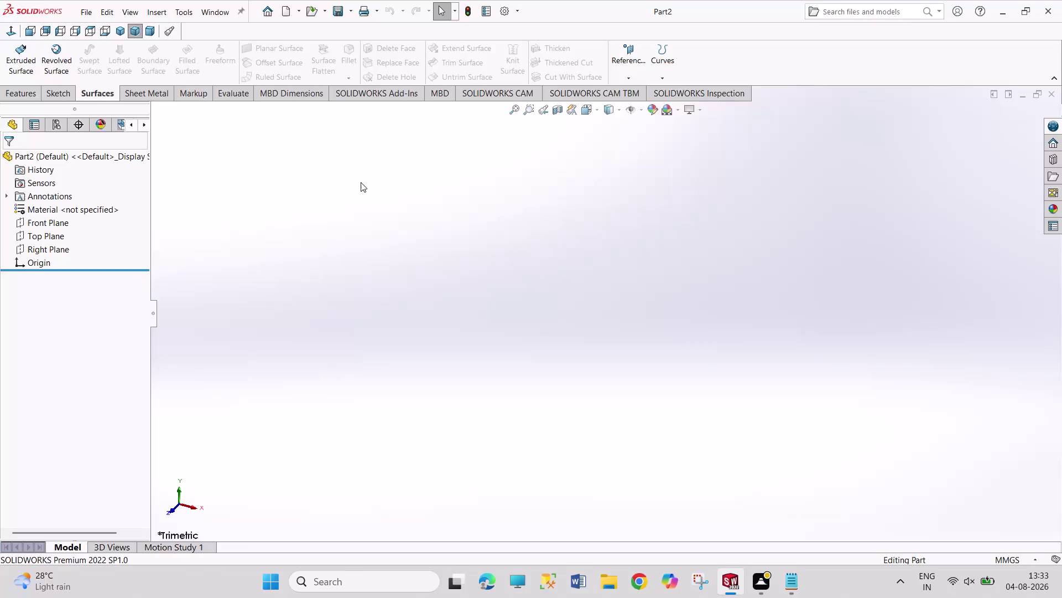
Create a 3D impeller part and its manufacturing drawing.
Start a sketch on Top Plane and draw two concentric circles at the origin.
drag(361, 182, 599, 343)
drag(393, 199, 550, 335)
drag(384, 201, 519, 322)
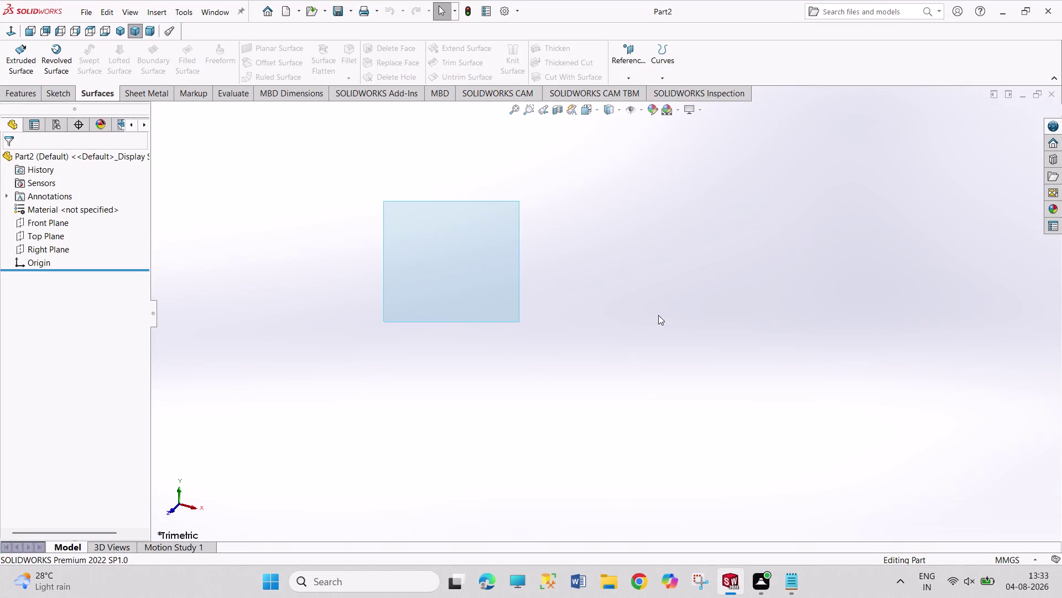
click(42, 230)
click(57, 219)
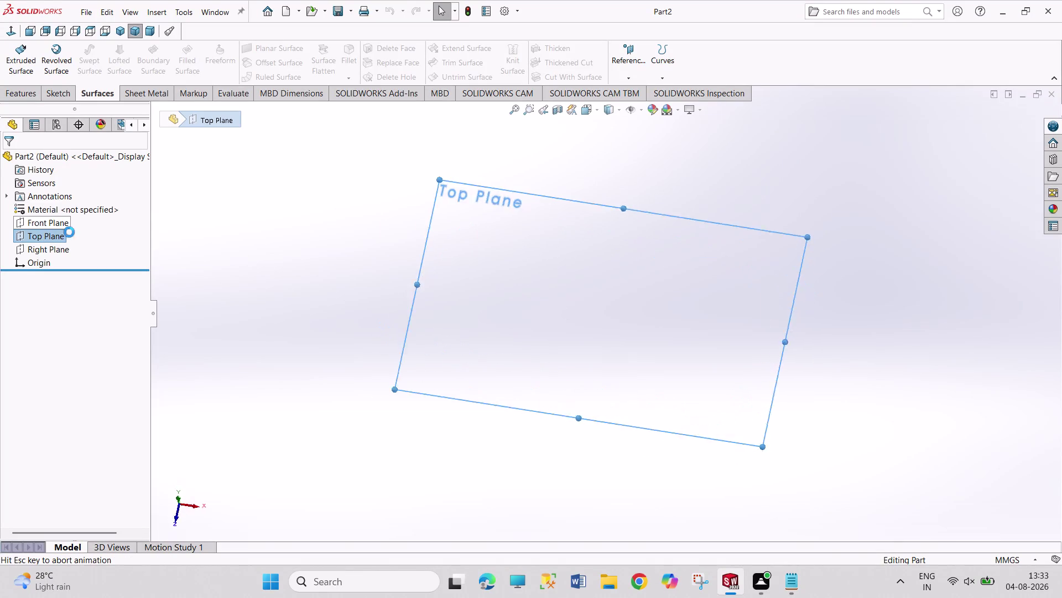
click(128, 50)
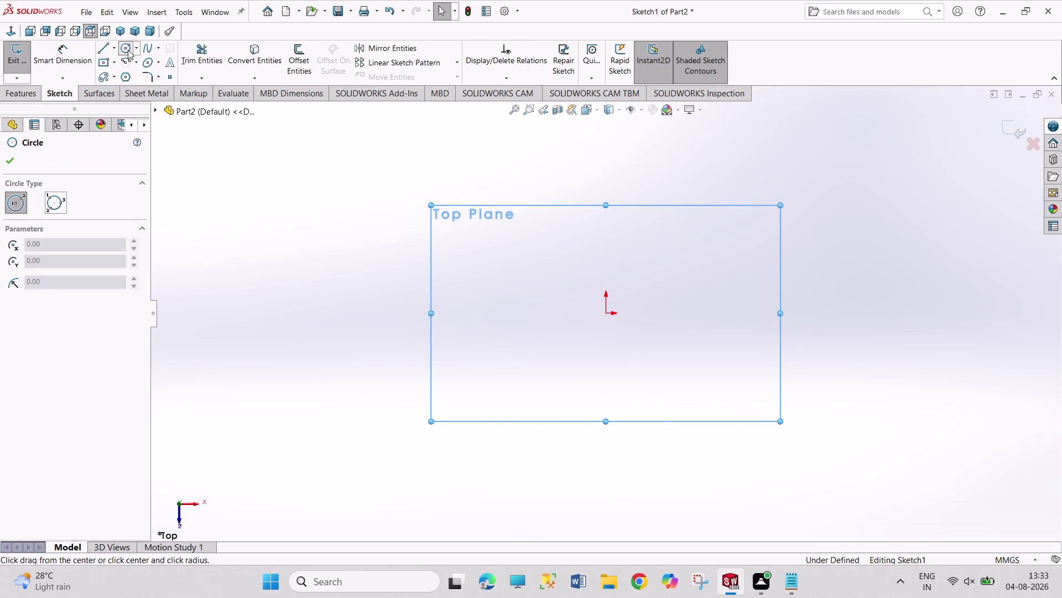
click(605, 315)
click(700, 456)
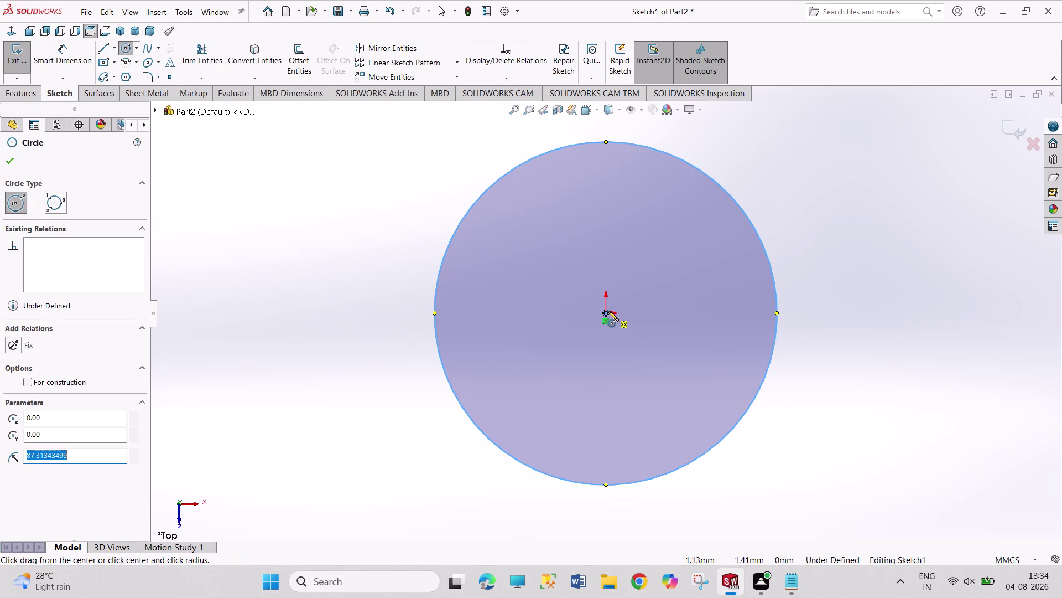
click(606, 312)
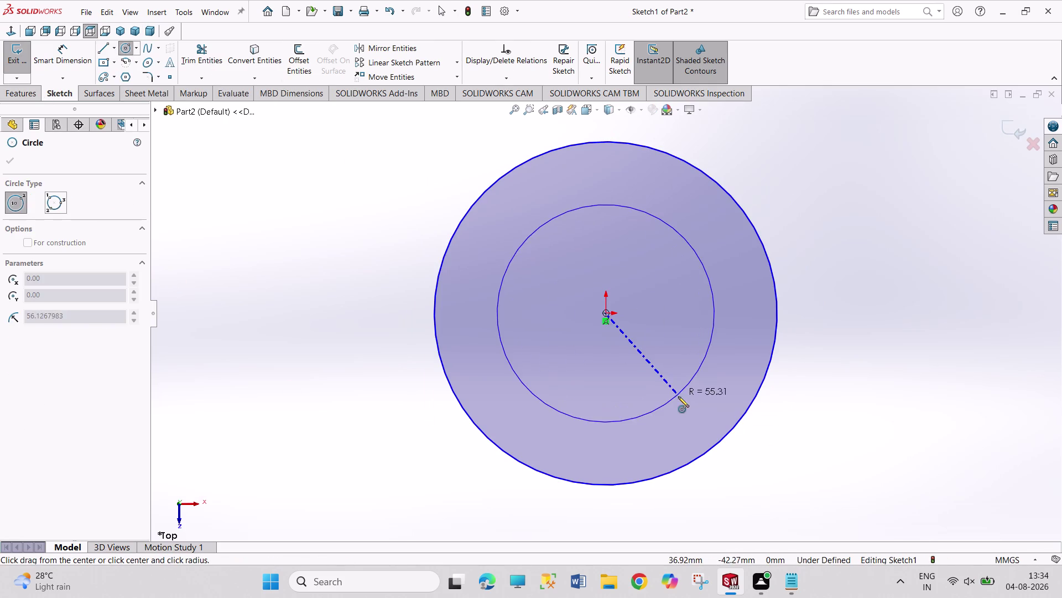
click(679, 396)
Dimension the outer circle at Ø75 mm and the inner circle at Ø48.21 mm.
right_drag(868, 385, 817, 168)
click(732, 196)
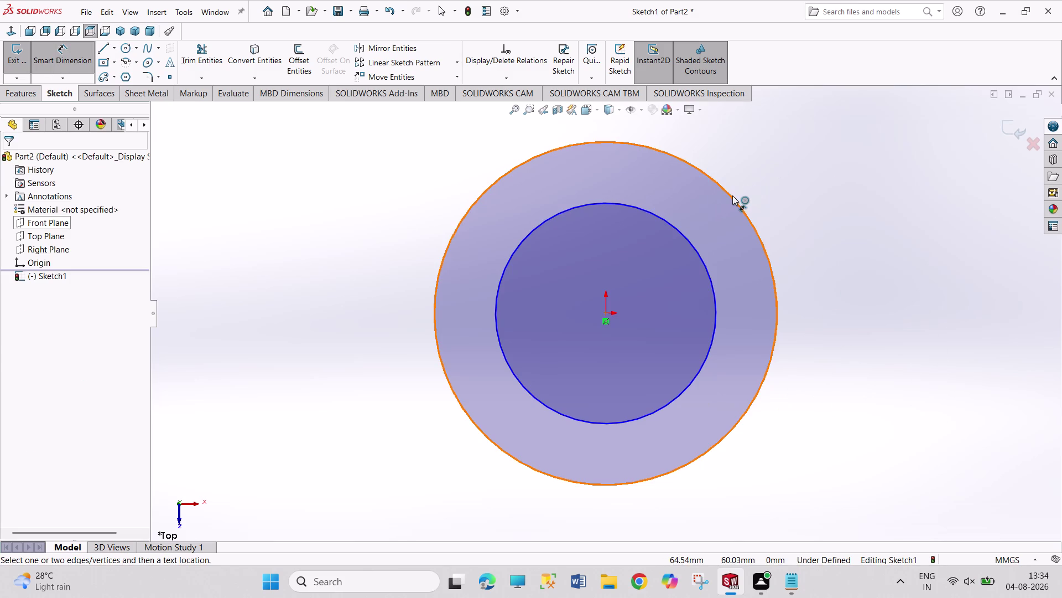
click(765, 180)
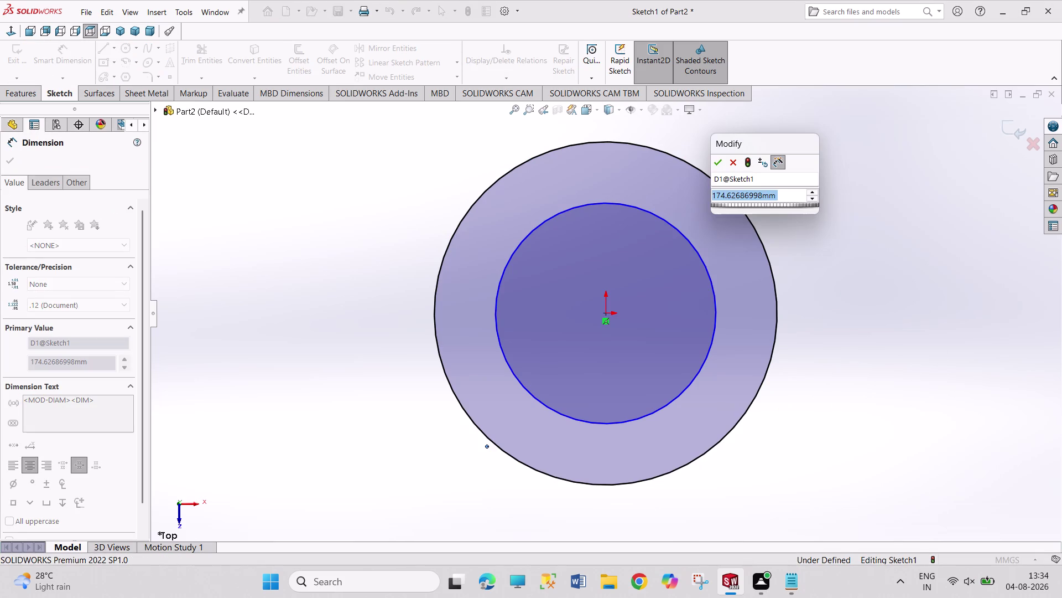
text(75)
key(Return)
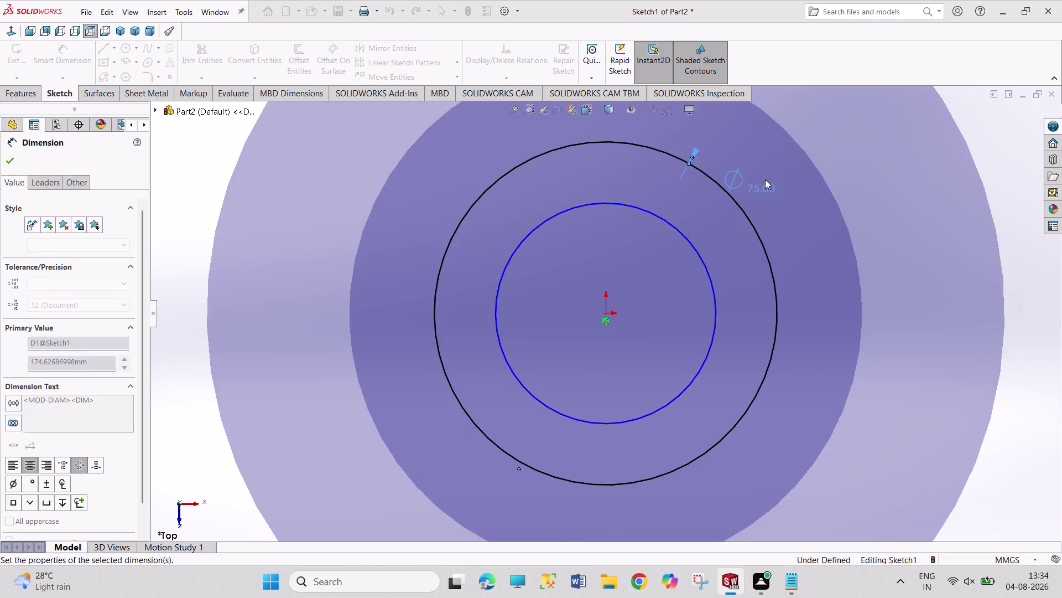
click(703, 263)
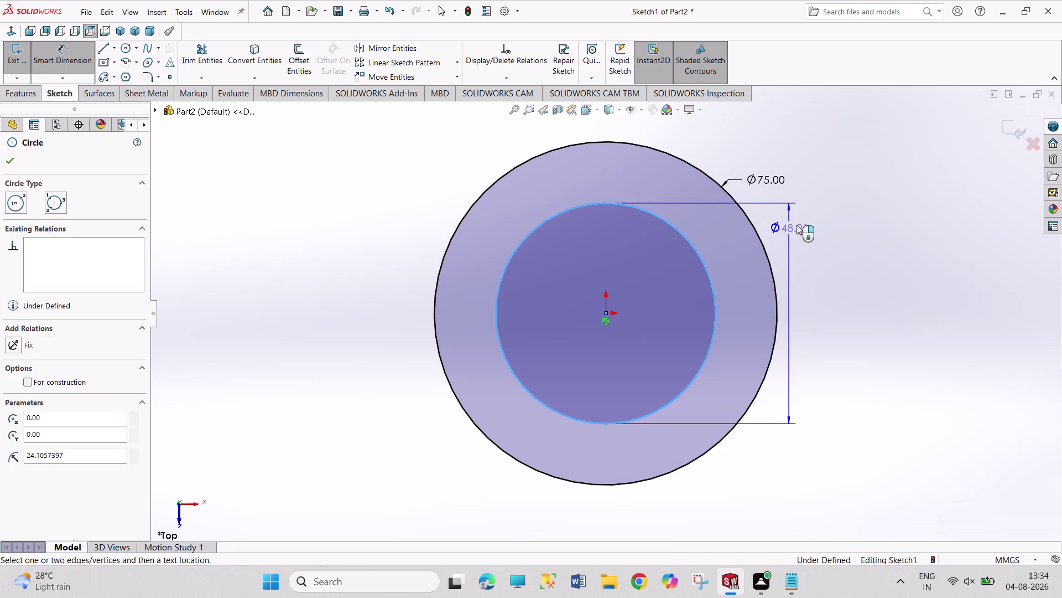
click(797, 225)
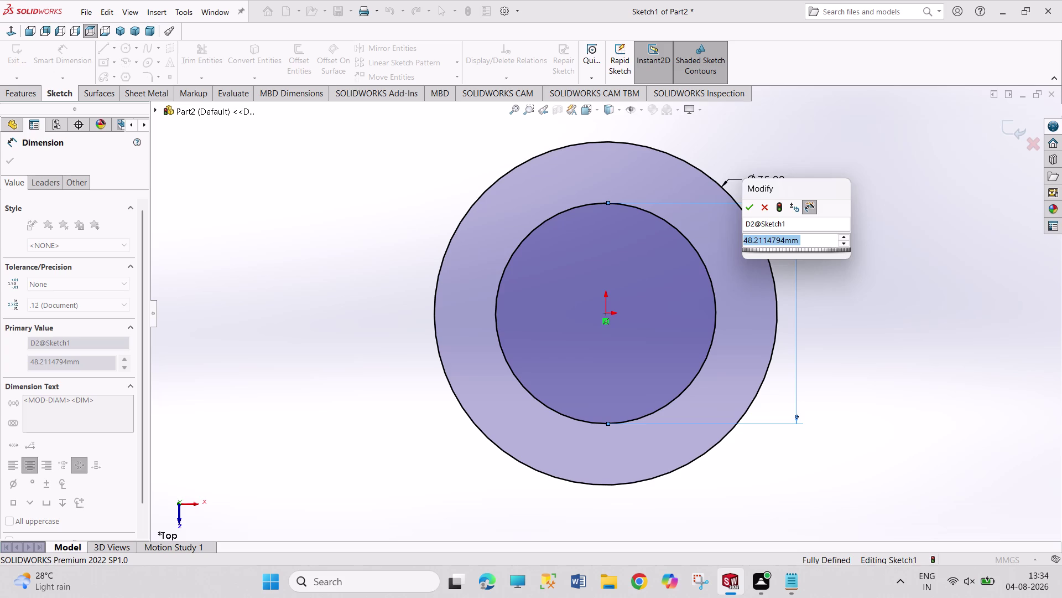
key(Escape)
key(Escape)
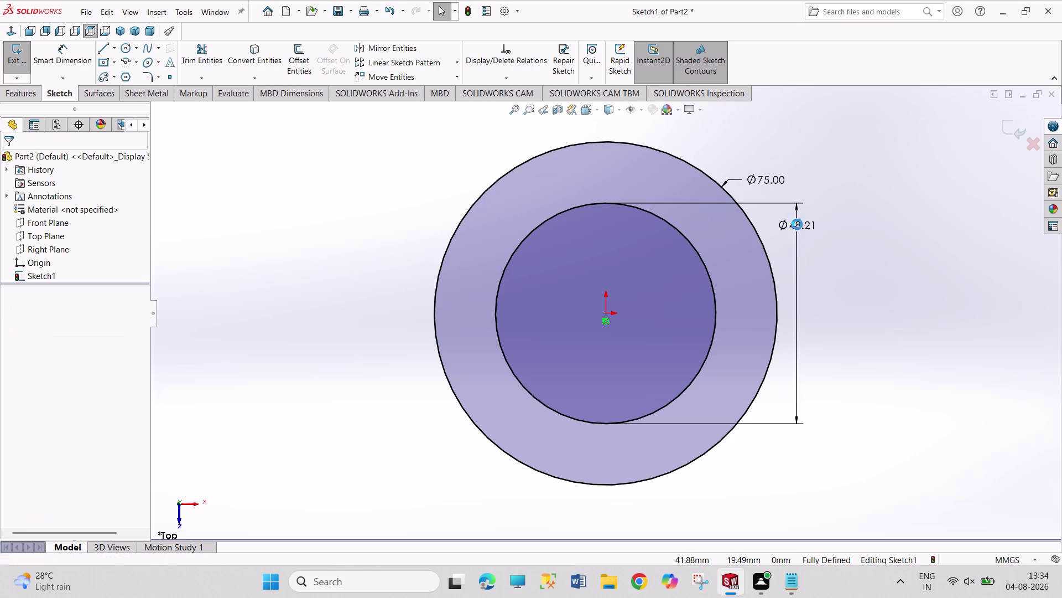
Undo the circle dimensions and delete the inner circle.
key(ctrl+z)
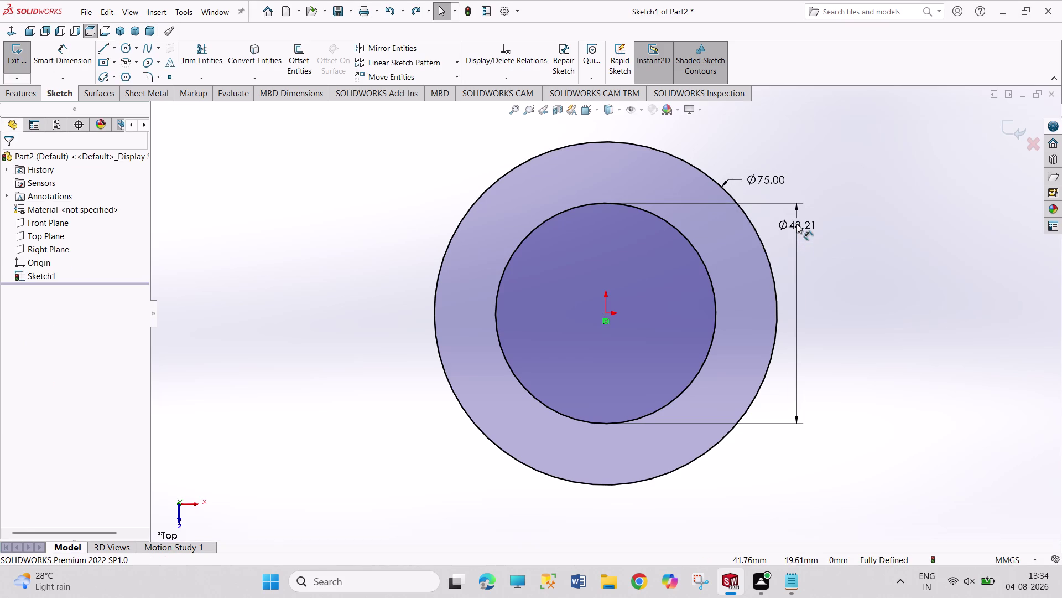
key(ctrl+z)
key(Escape)
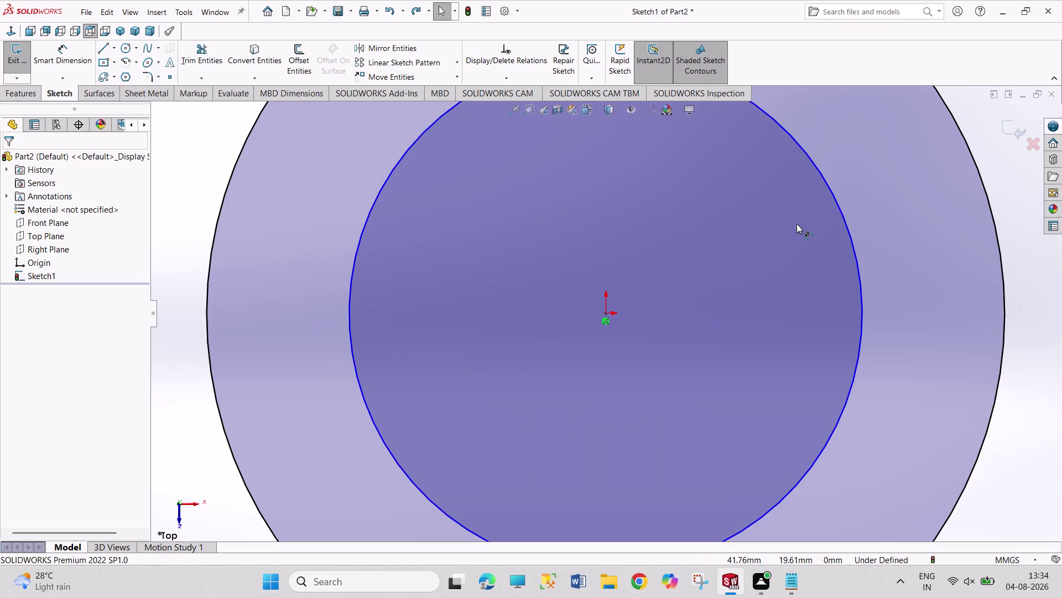
scroll(down, 3)
scroll(up, 3)
scroll(up, 3)
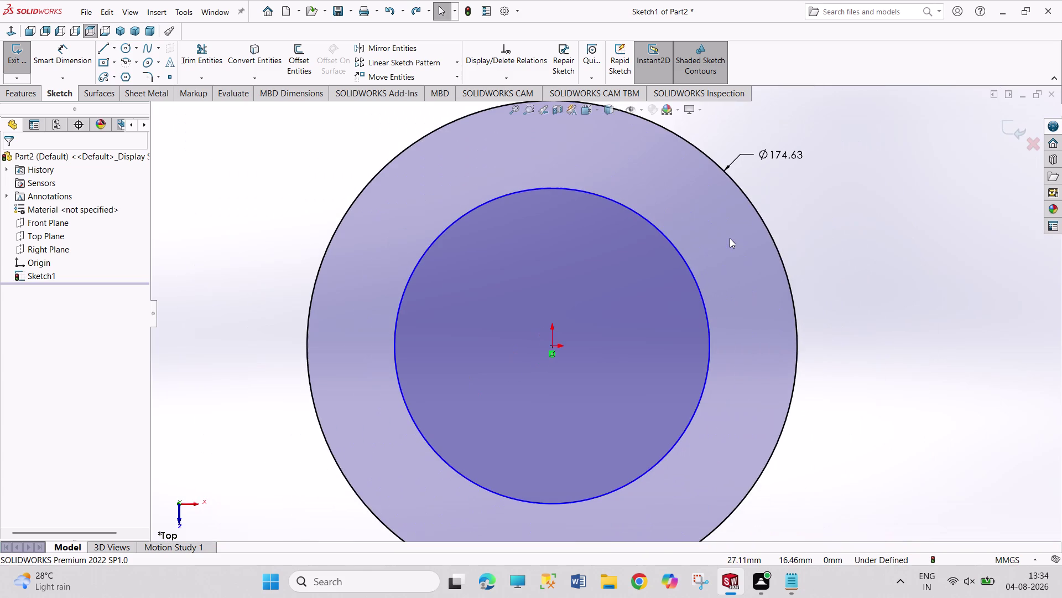
right_click(696, 274)
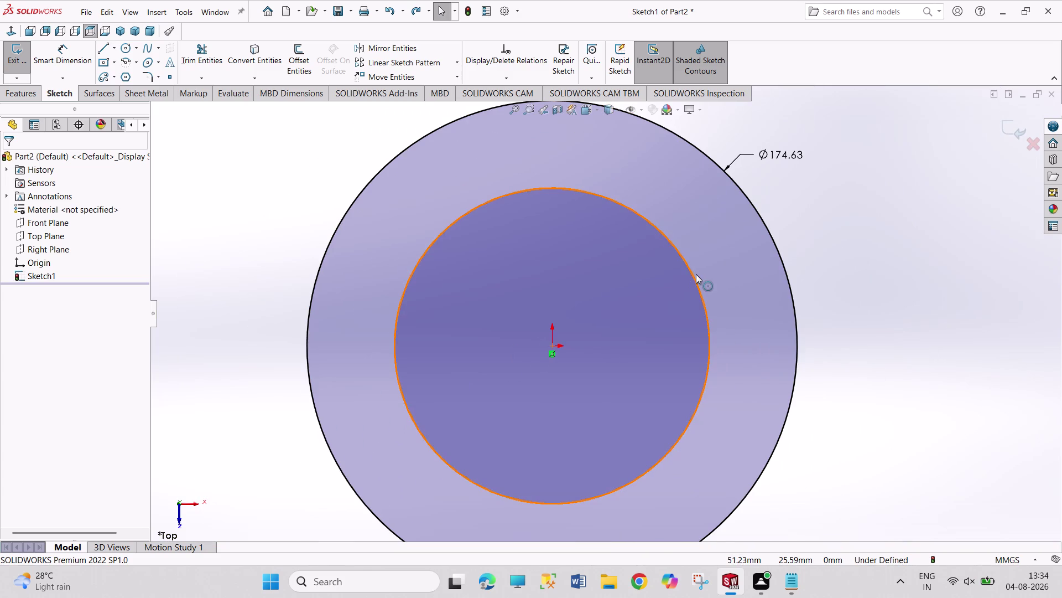
click(721, 435)
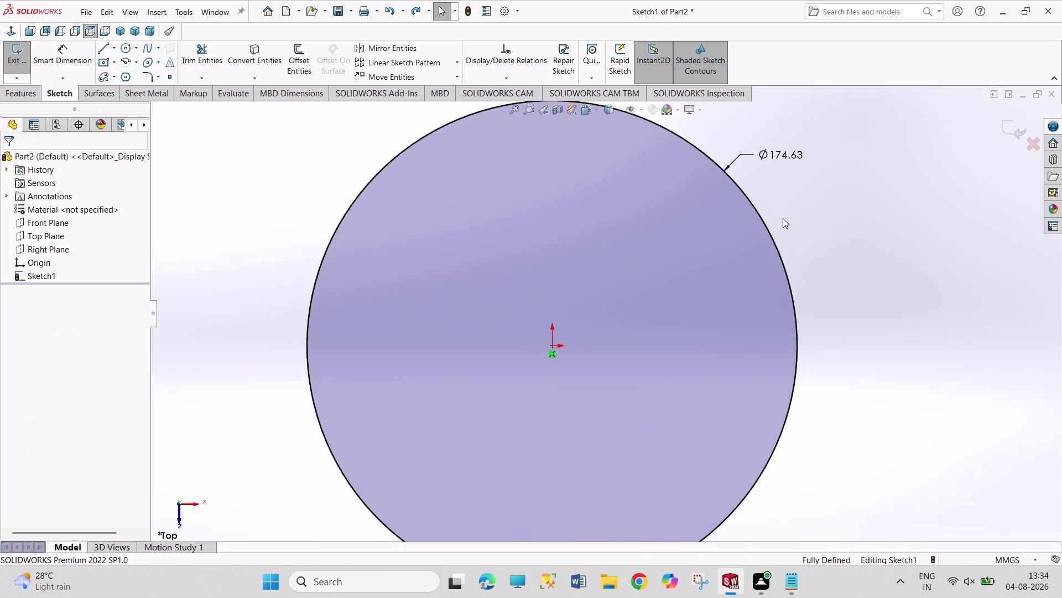
Set the remaining circle's diameter to 75 mm and exit the sketch.
double_click(785, 150)
text(75)
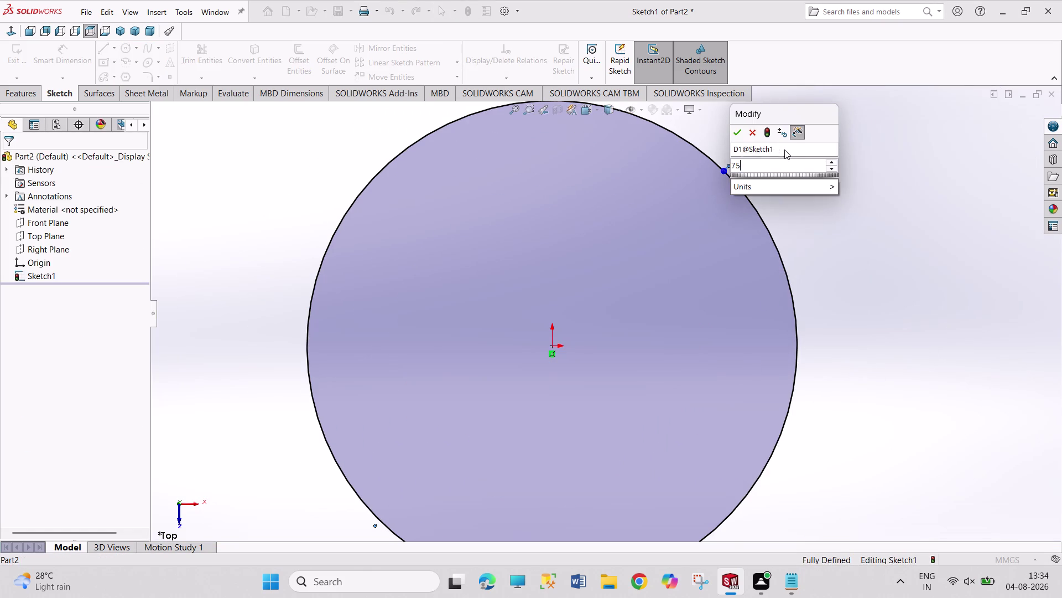
key(Return)
right_click(831, 216)
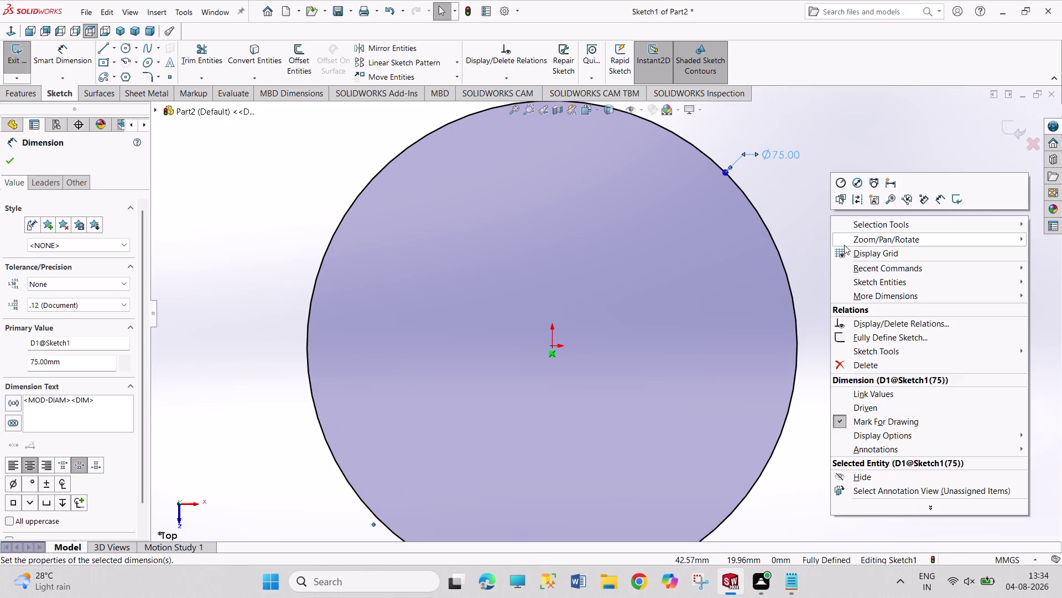
click(809, 235)
scroll(up, 3)
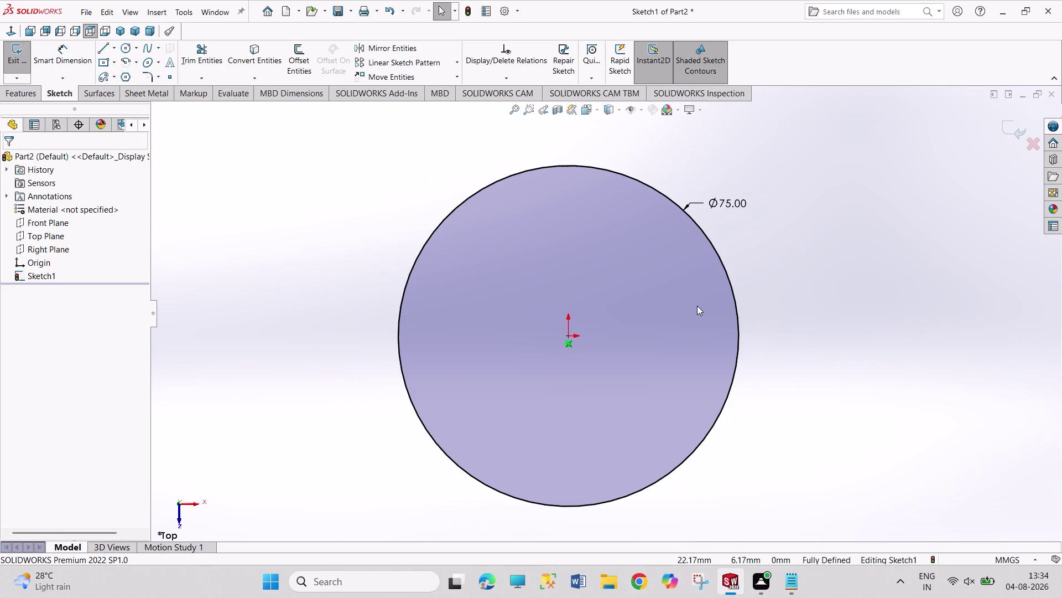
scroll(up, 3)
scroll(down, 3)
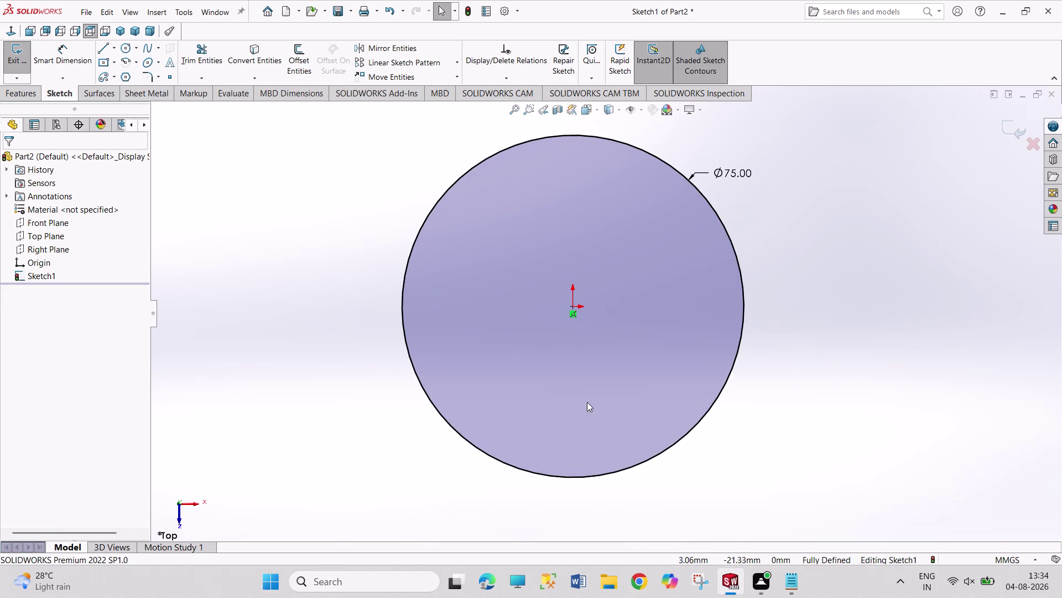
scroll(down, 3)
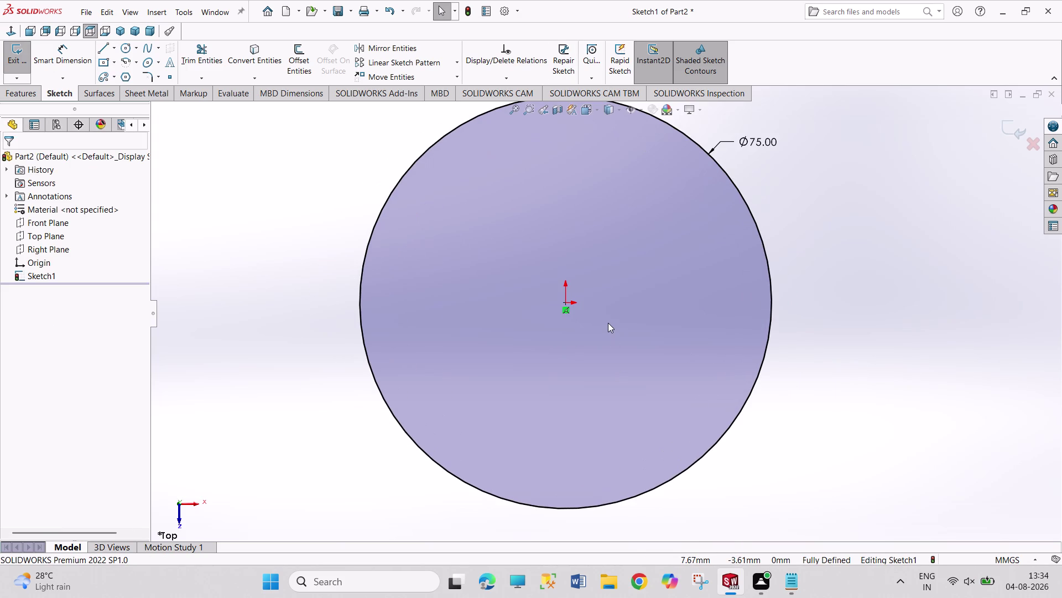
click(18, 59)
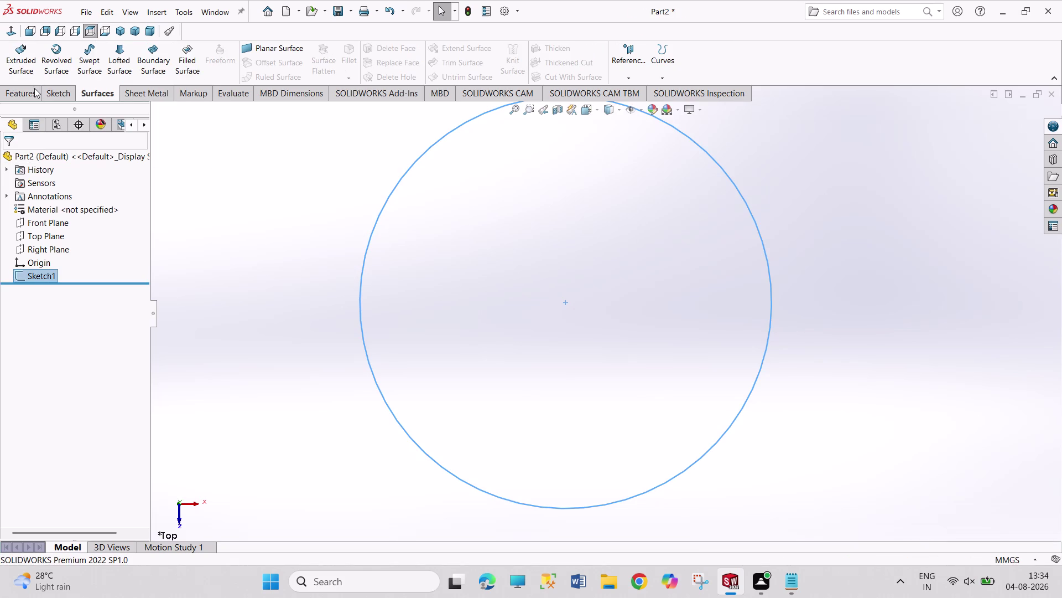
Extrude Sketch1 Blind to 3 mm depth as Boss-Extrude1.
click(48, 96)
click(21, 68)
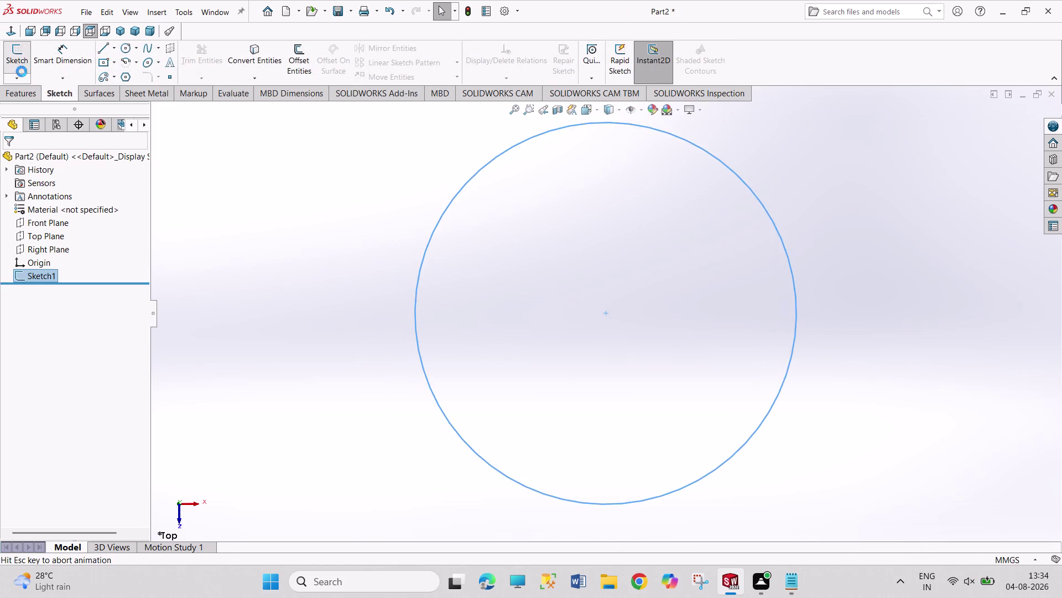
click(32, 91)
click(26, 65)
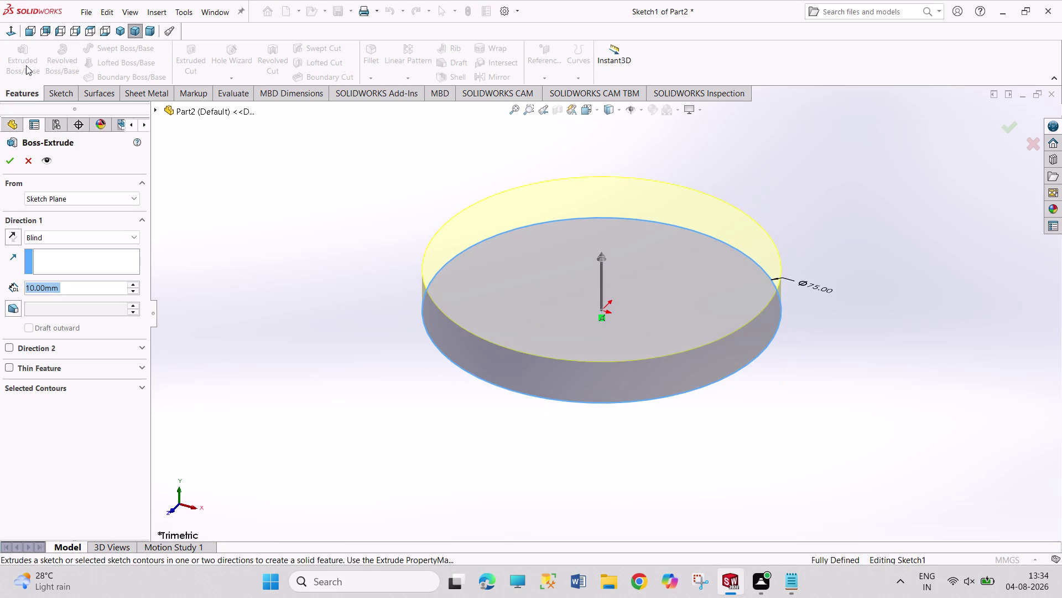
key(3)
key(Return)
click(4, 164)
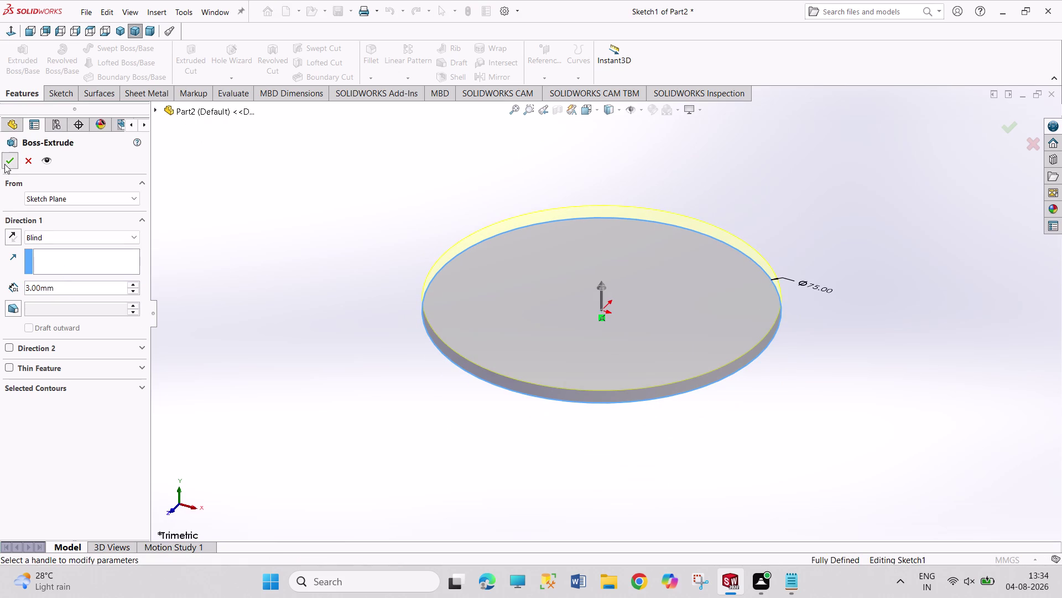
click(375, 188)
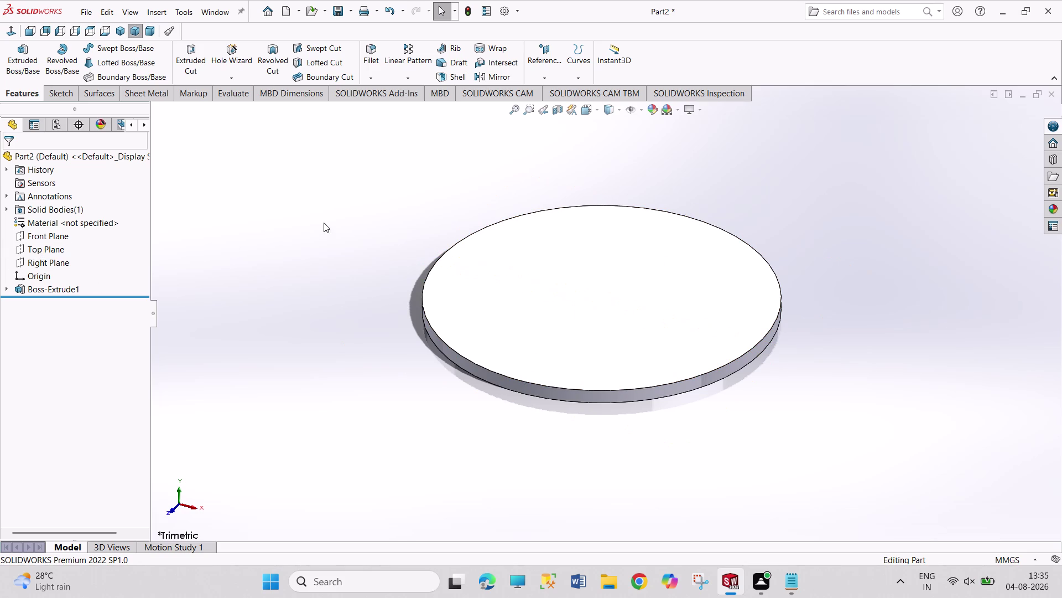
click(124, 31)
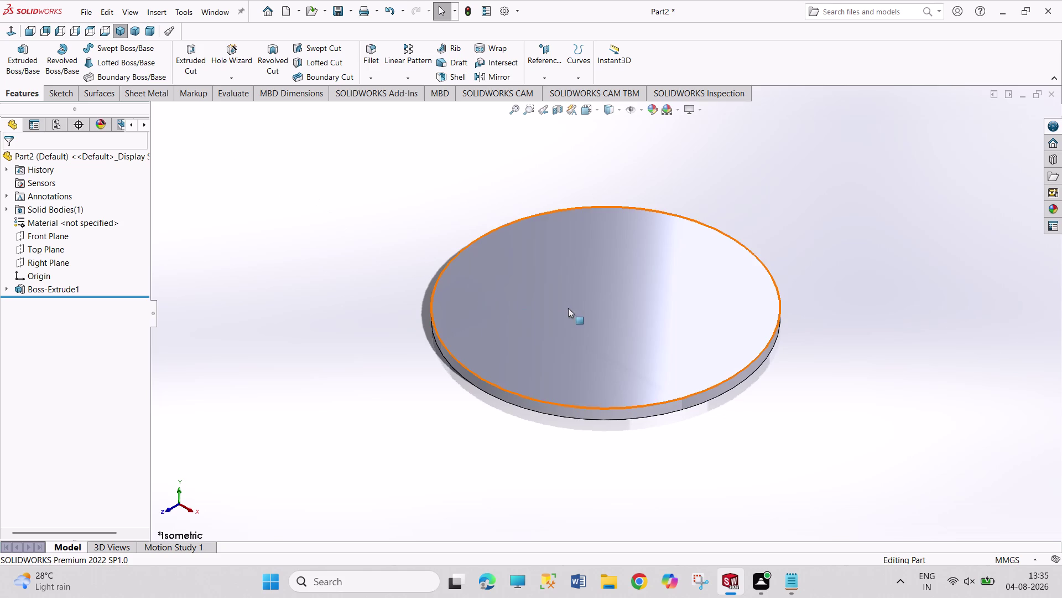
Select the disc's top face and start a new sketch on it.
click(597, 330)
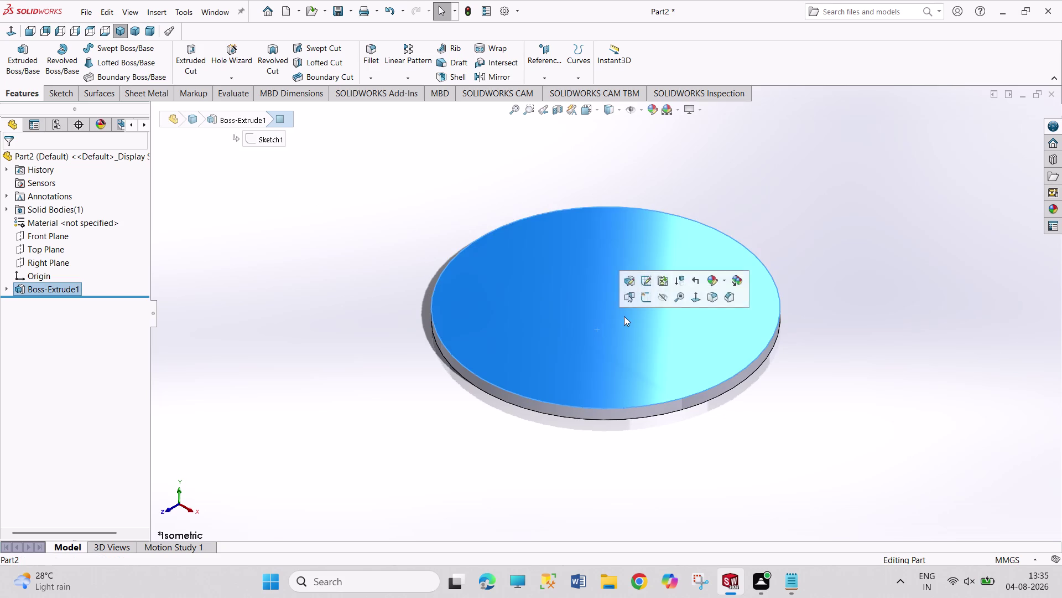
click(347, 286)
click(588, 298)
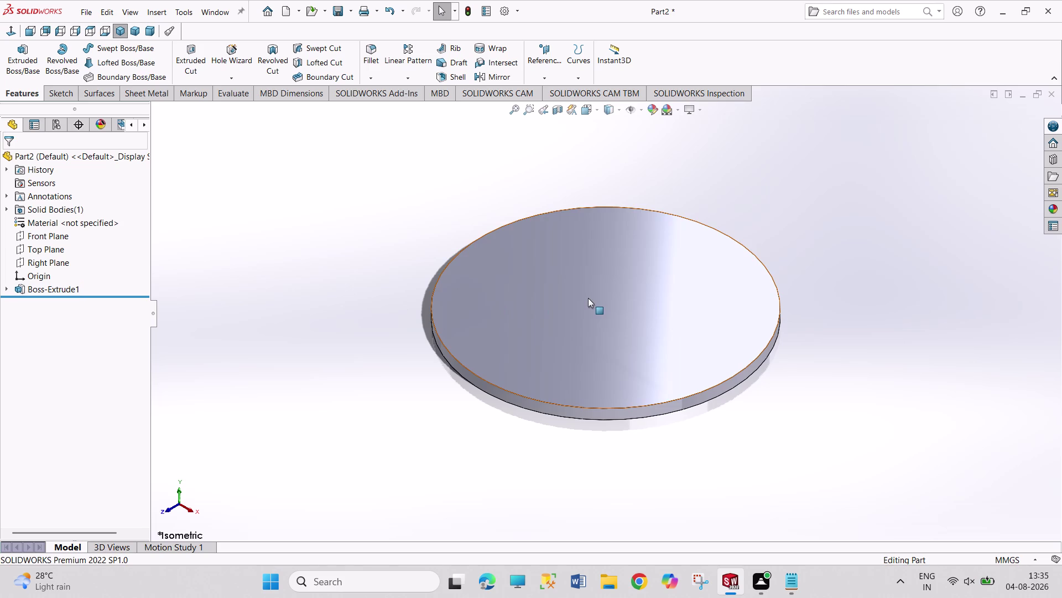
click(643, 267)
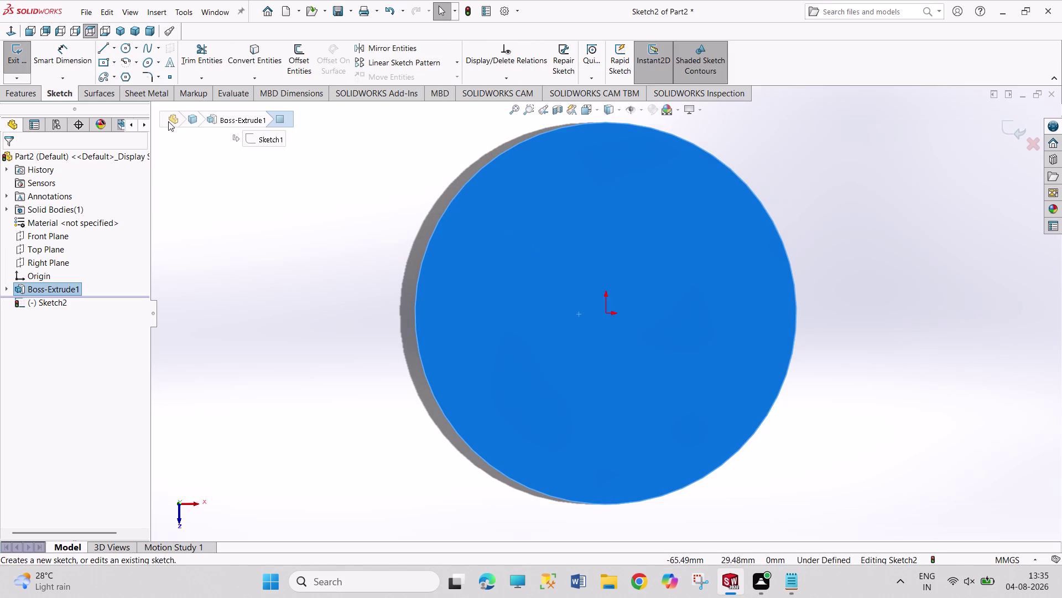
Draw two concentric circles centred near the disc's upper-left edge.
click(123, 52)
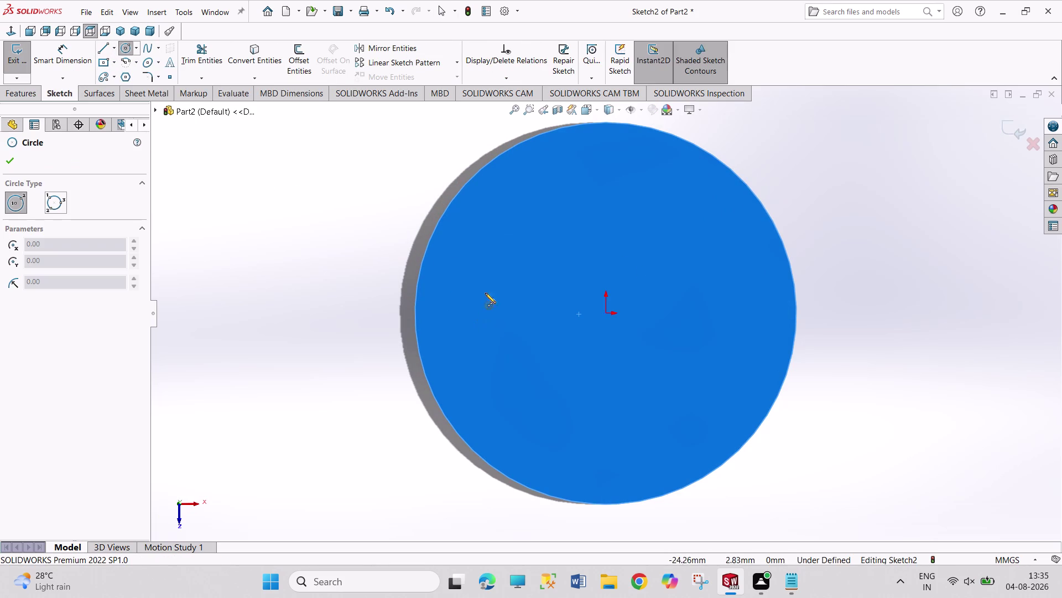
click(503, 207)
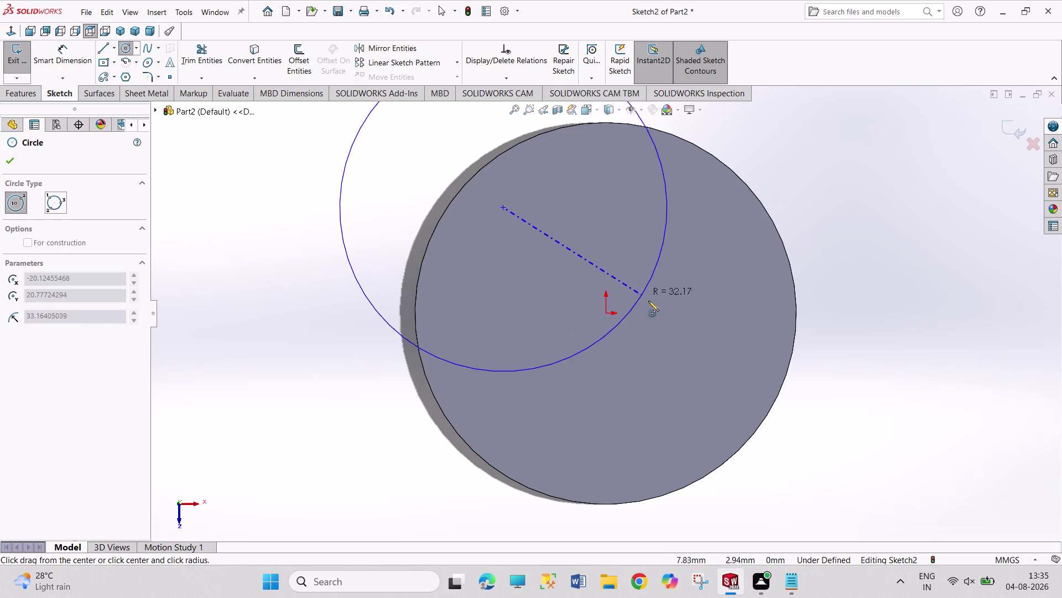
click(652, 304)
click(504, 206)
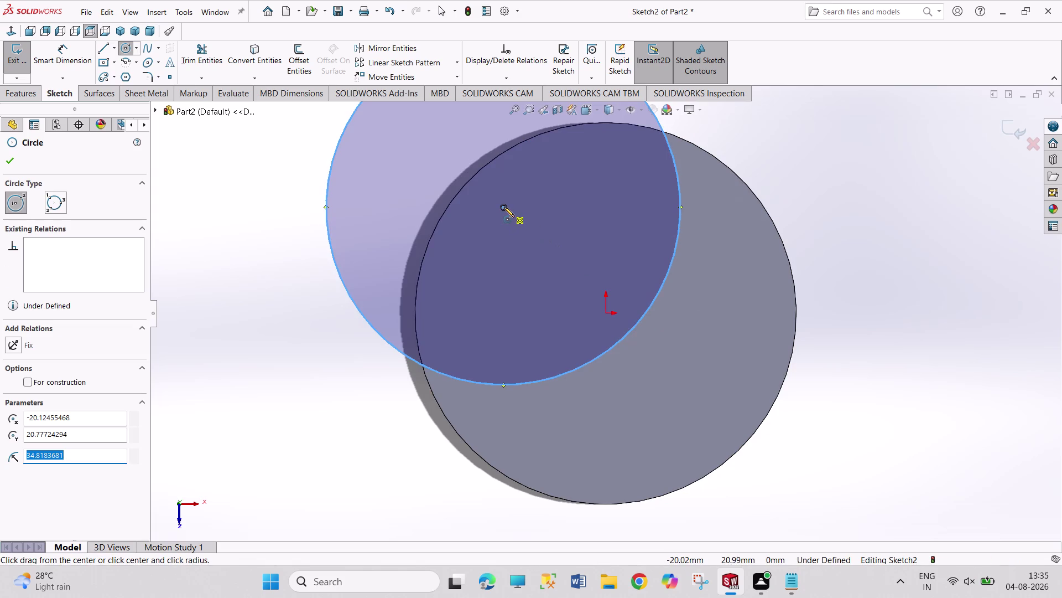
click(609, 301)
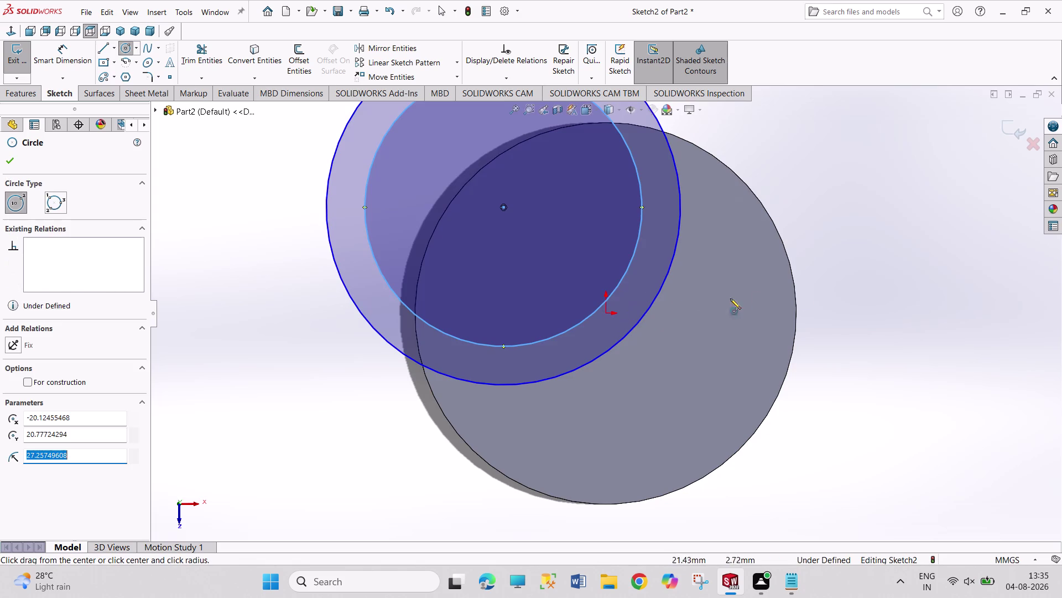
right_drag(802, 291, 796, 188)
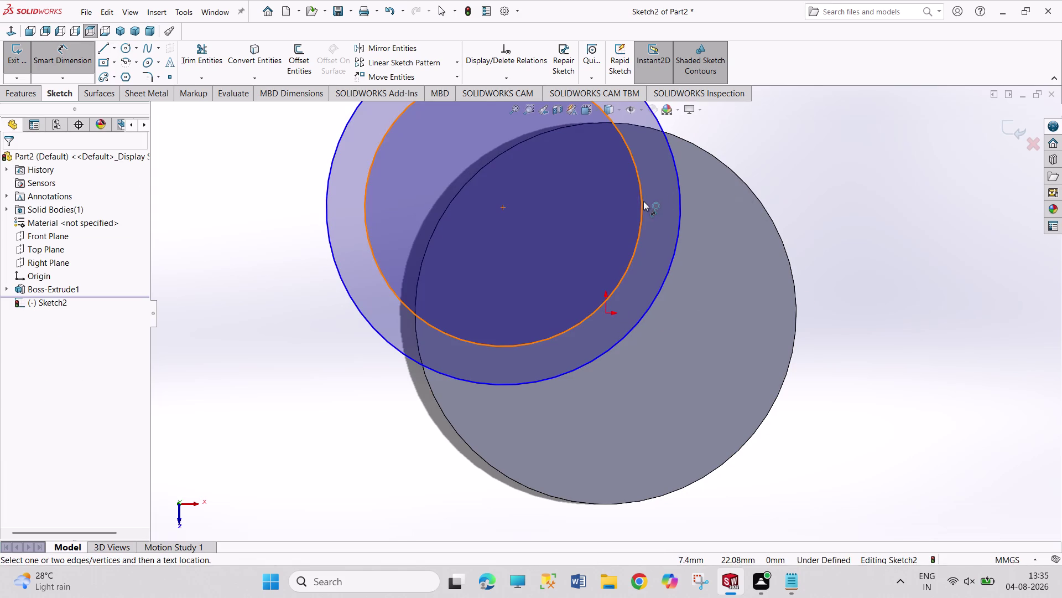
Dimension the concentric circles to Ø62 (31*2) and Ø56 (28*2).
click(643, 201)
click(750, 158)
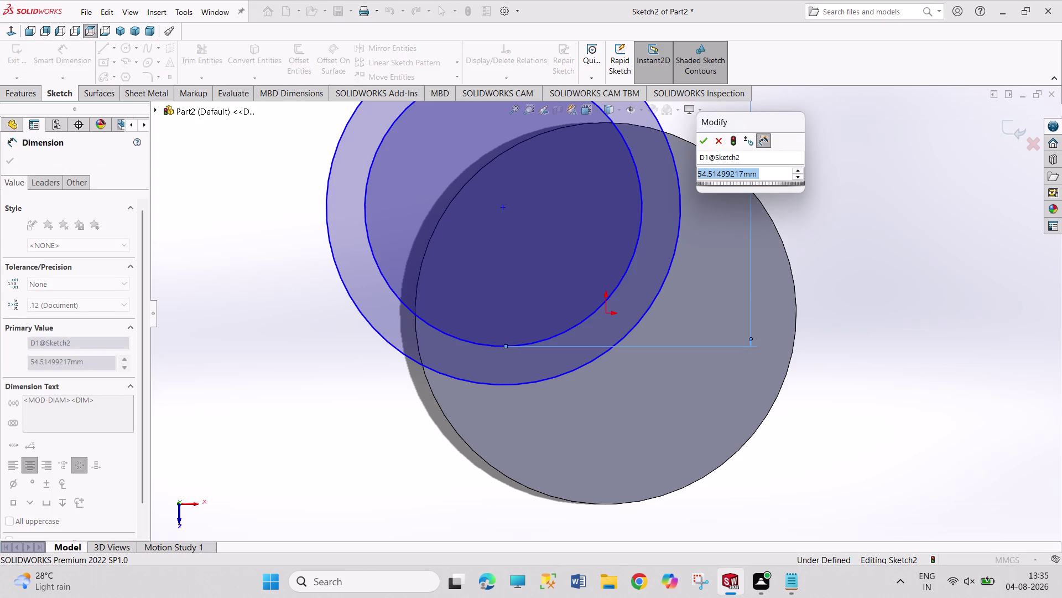
text(31)
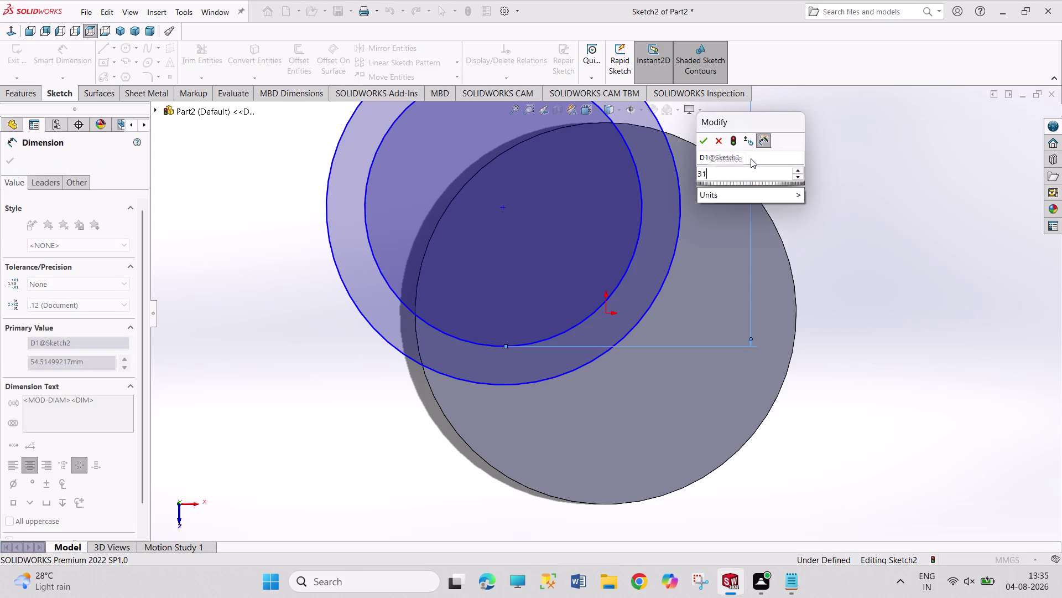
text(*2)
key(Return)
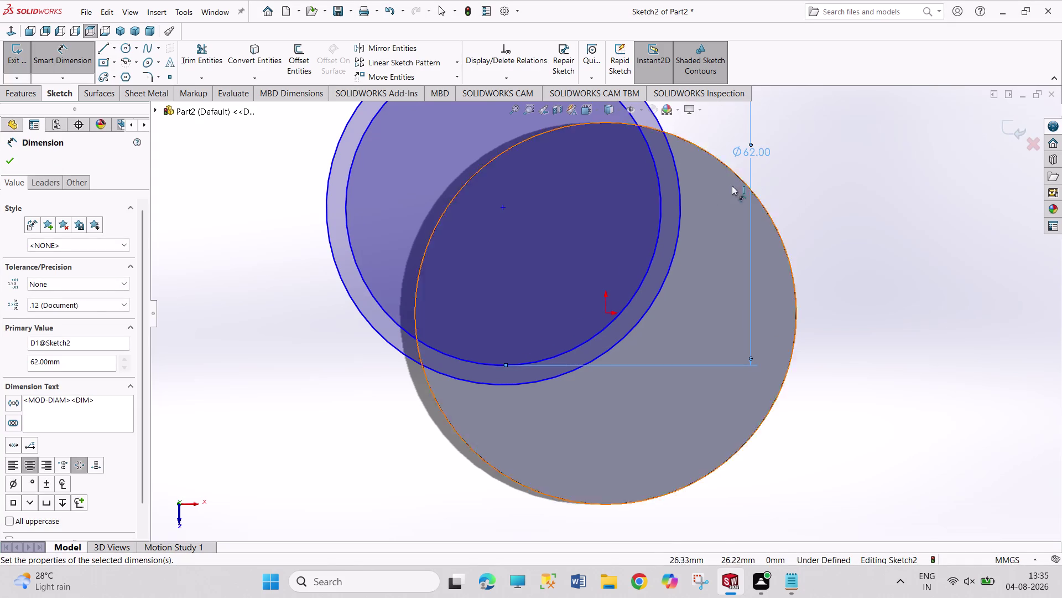
click(682, 211)
click(795, 205)
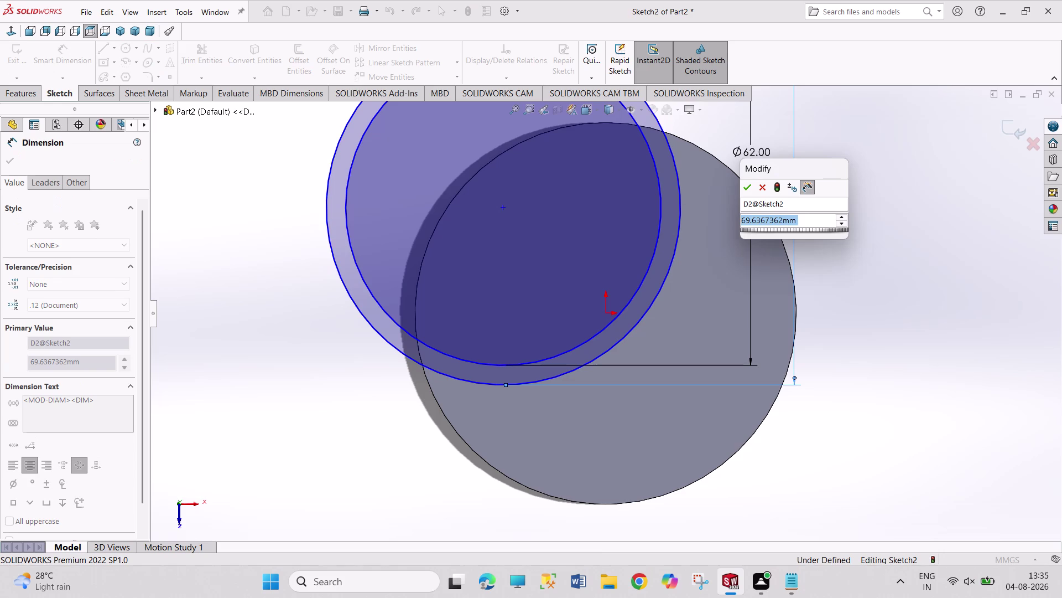
text(28*2)
key(Return)
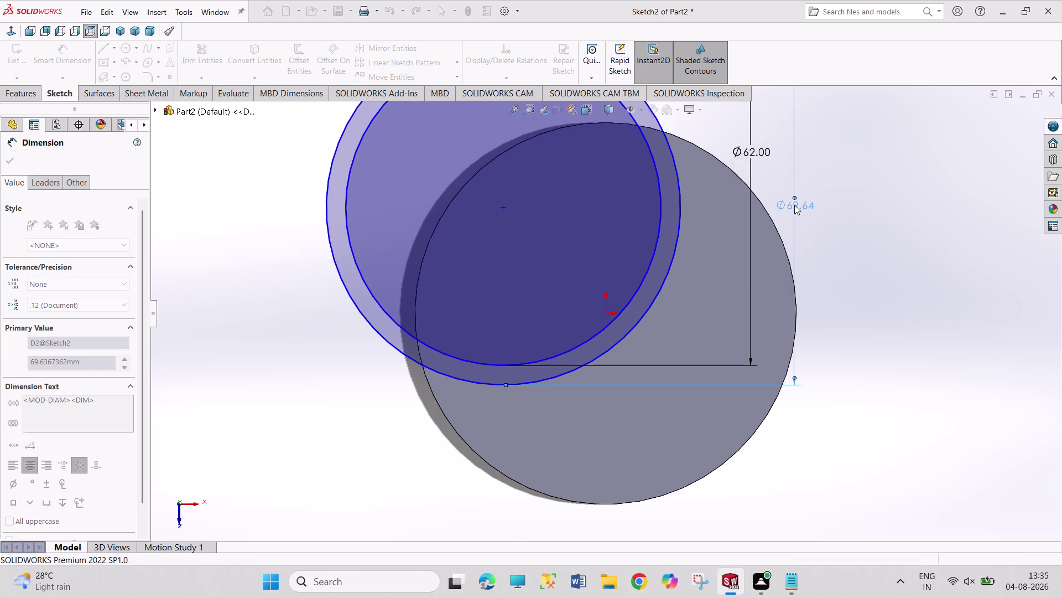
right_click(888, 208)
click(907, 247)
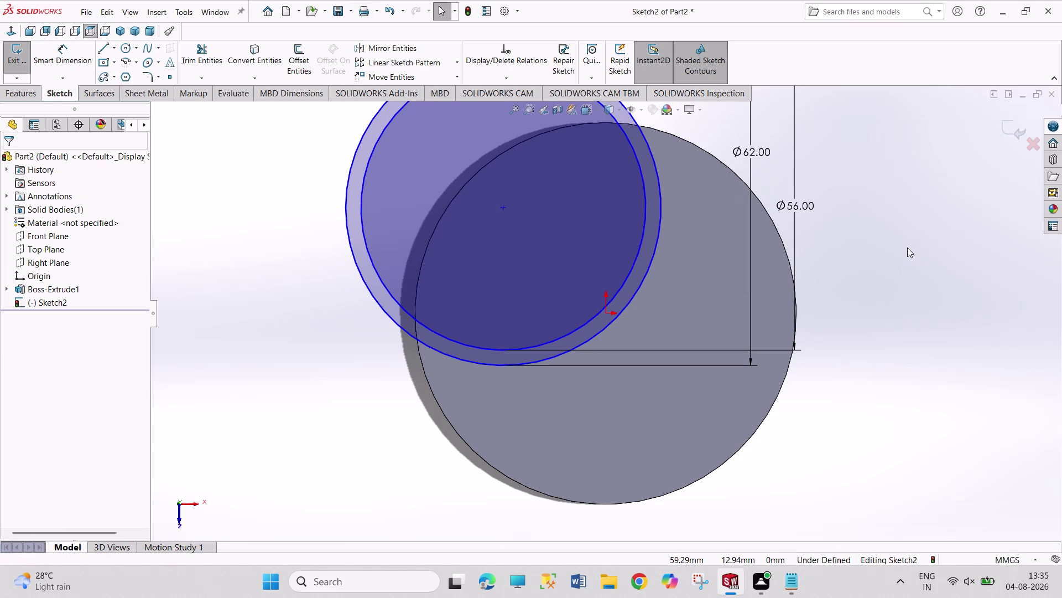
click(454, 429)
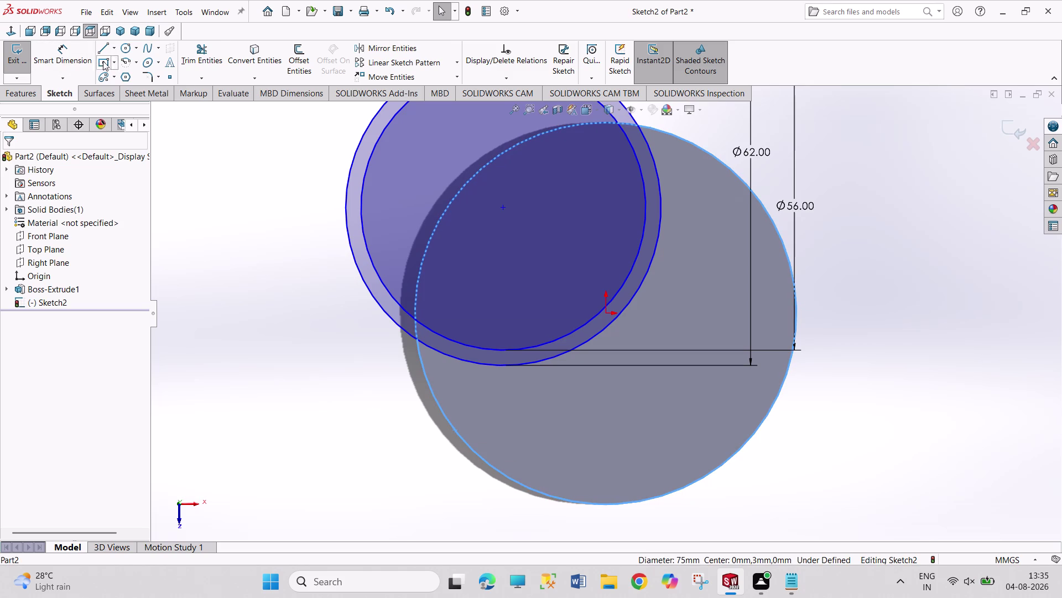
Convert the disc's outer edge into the sketch and draw a circle at the origin.
click(258, 59)
click(279, 308)
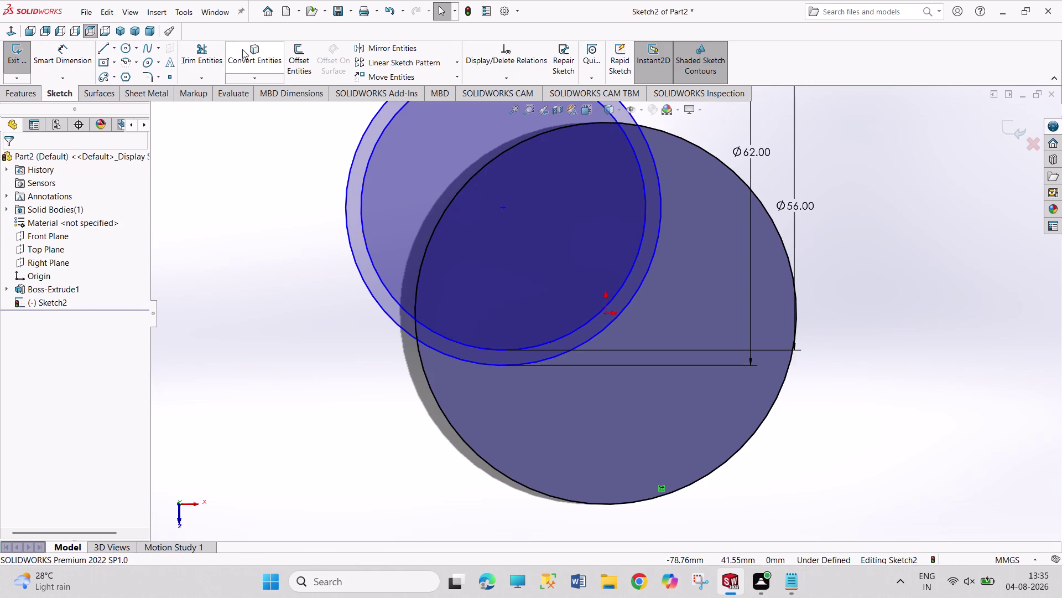
click(127, 51)
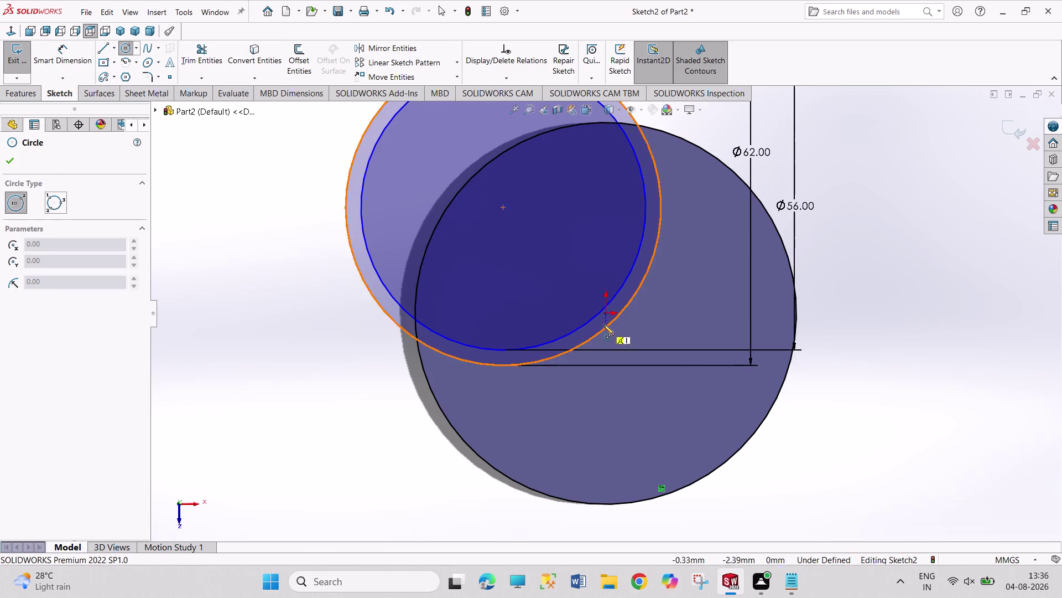
click(607, 314)
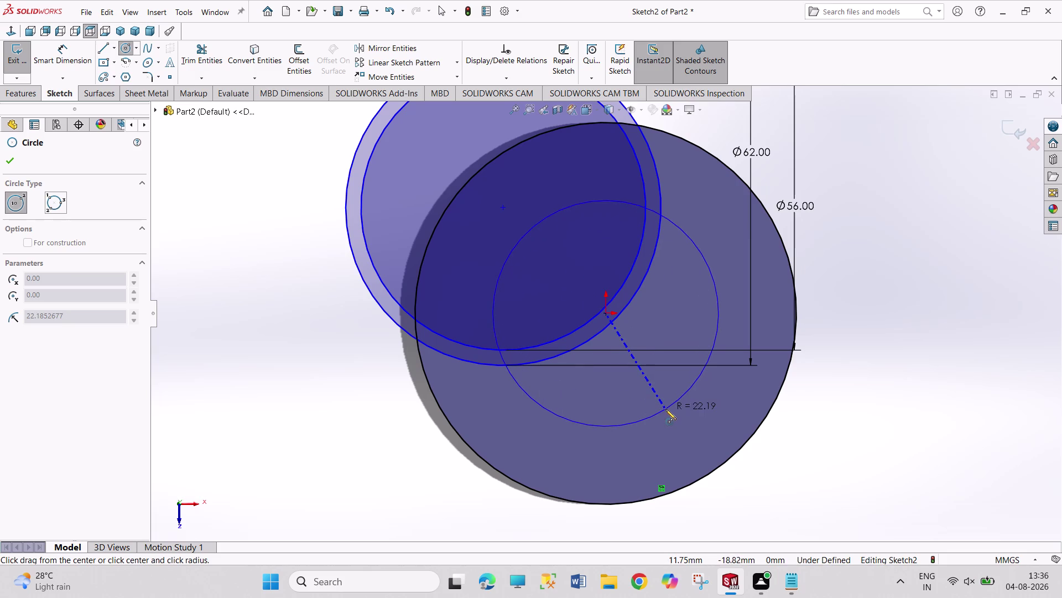
click(668, 420)
Dimension the origin-centred circle to Ø38 mm.
right_drag(916, 353, 901, 237)
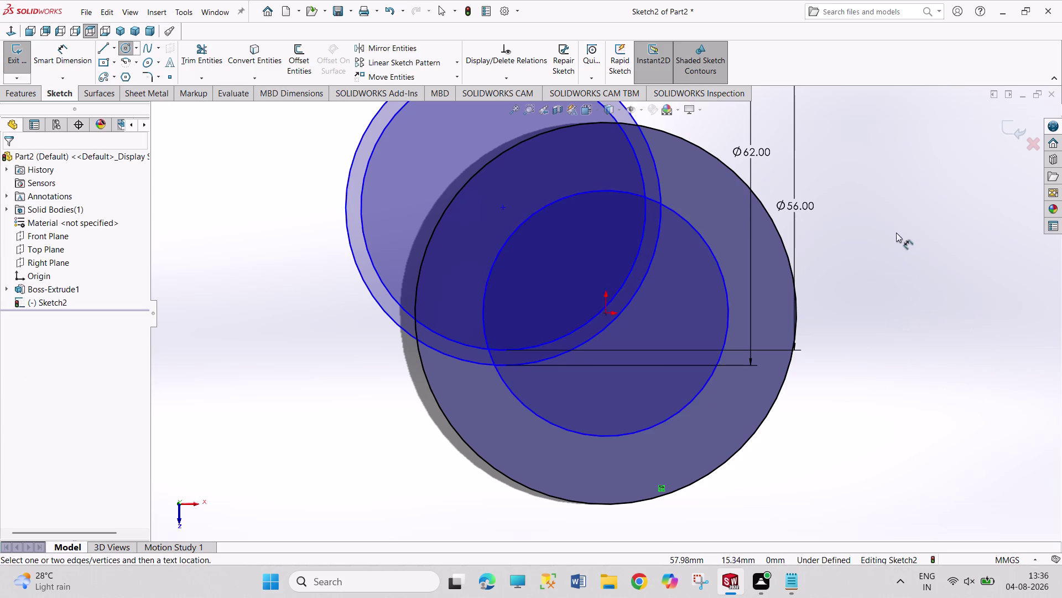
click(711, 374)
click(814, 380)
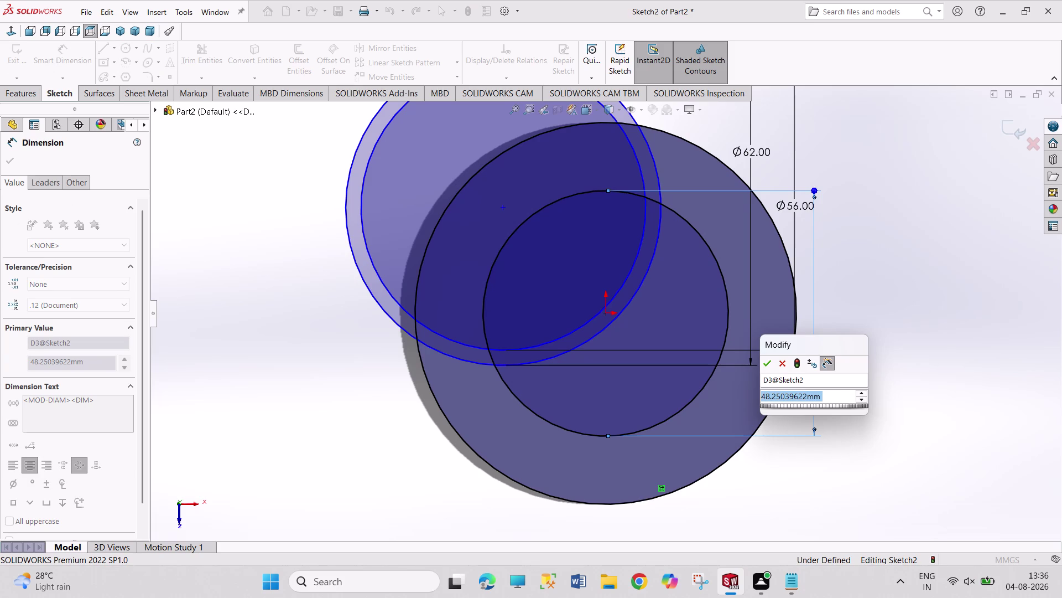
text(38)
key(Return)
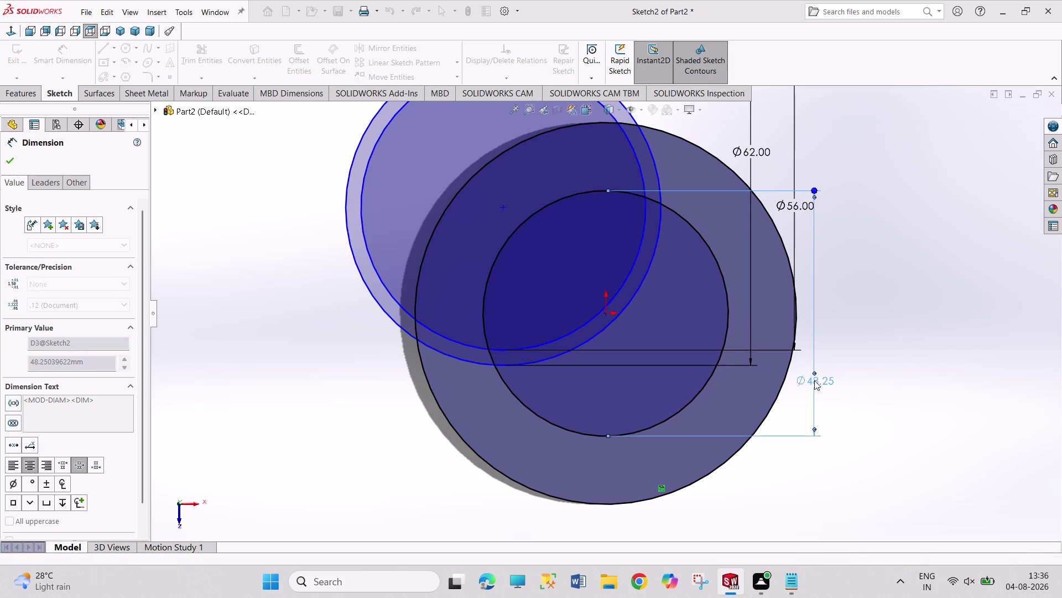
right_click(880, 309)
click(887, 348)
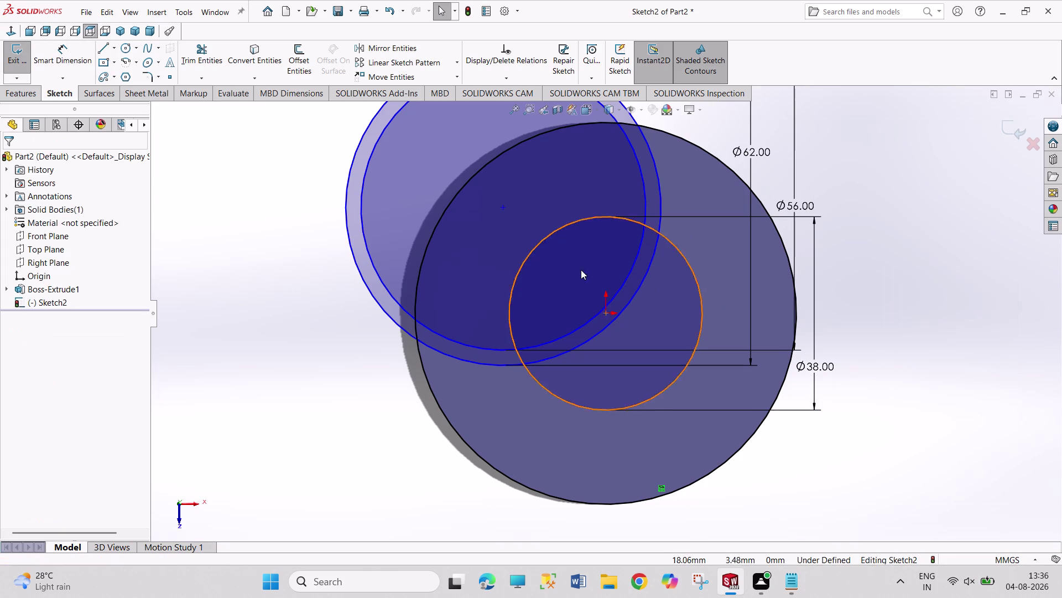
drag(383, 282, 394, 266)
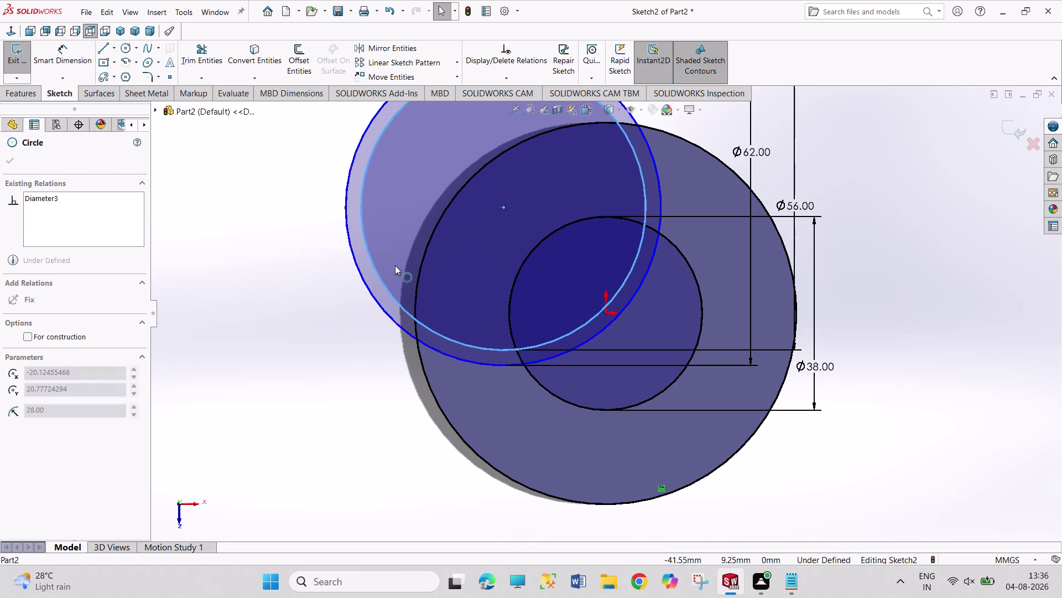
Drag the 62 and 56 mm circles' shared centre rightward, closer above the origin.
drag(394, 266, 440, 247)
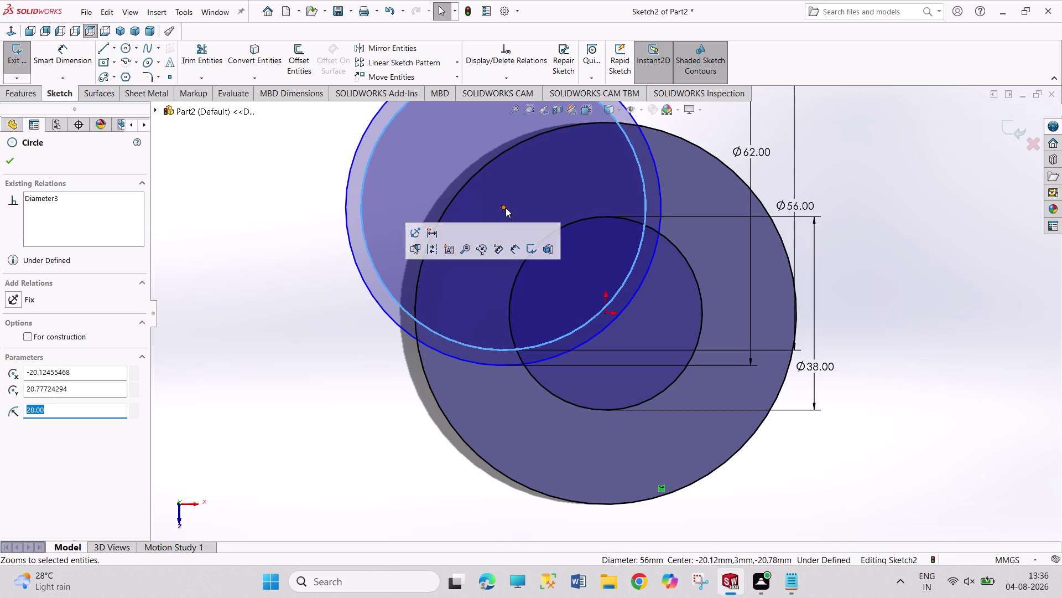
drag(503, 206, 548, 204)
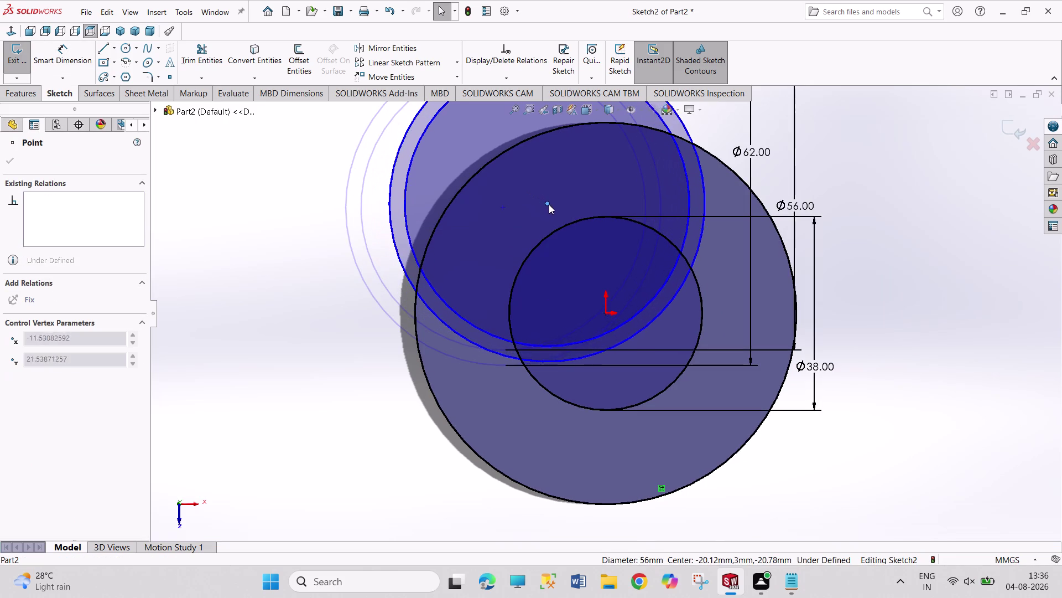
drag(547, 204, 584, 214)
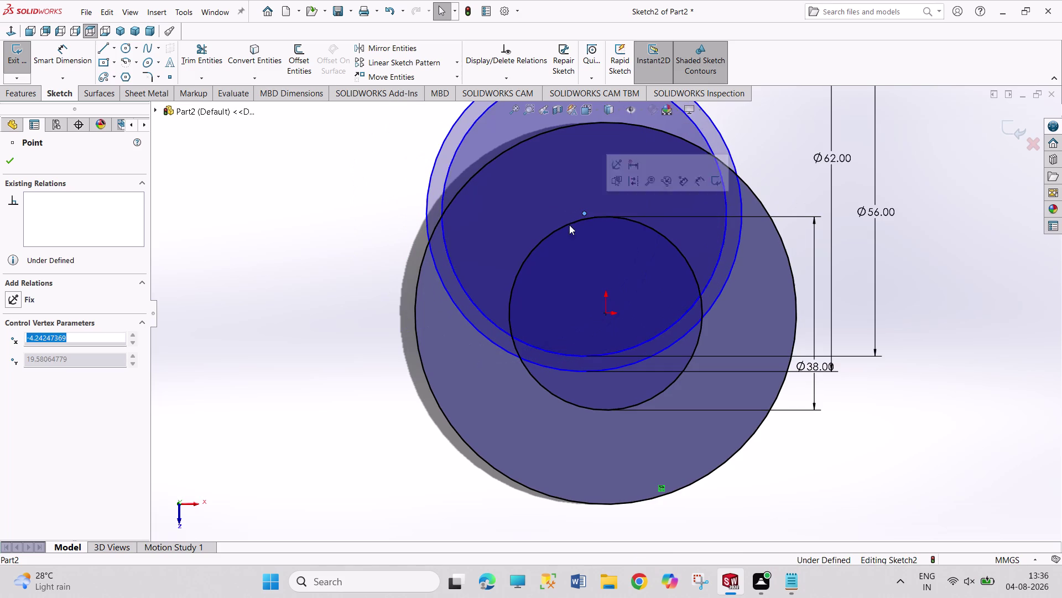
click(328, 281)
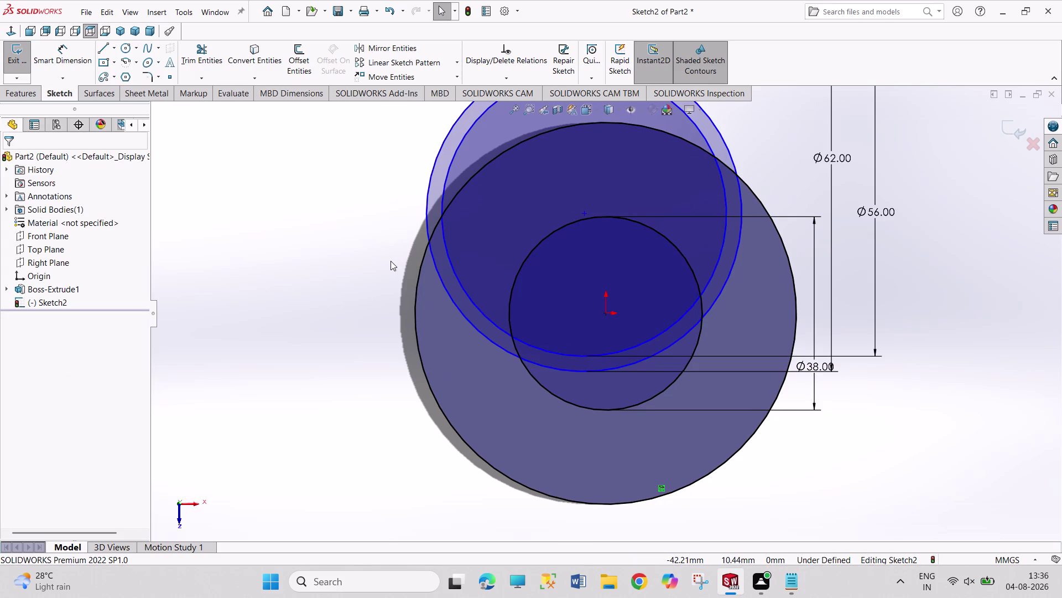
scroll(up, 3)
scroll(down, 3)
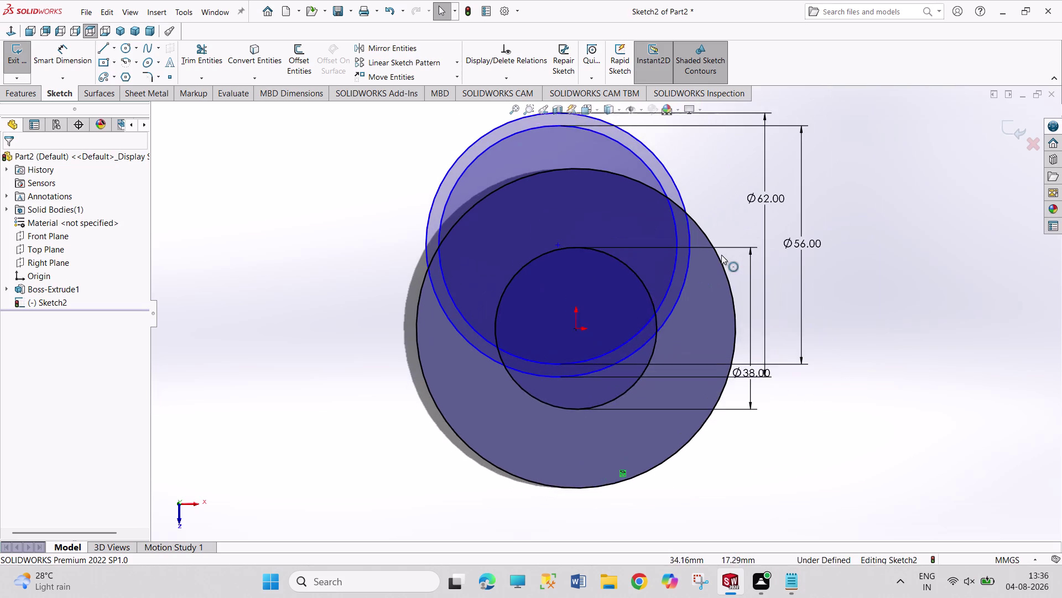
scroll(down, 3)
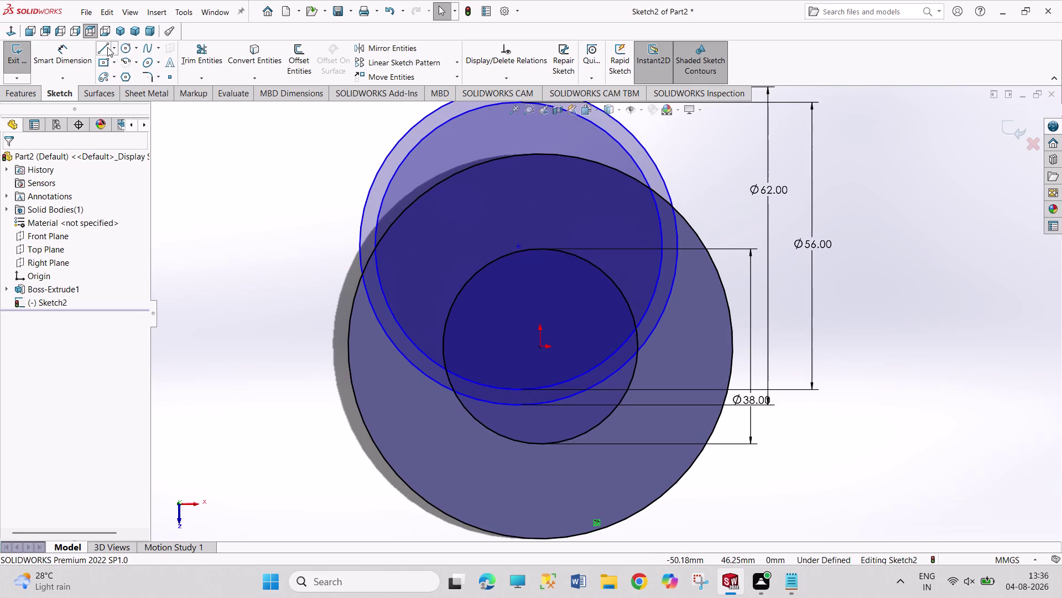
Draw a horizontal construction line through the origin spanning past both disc edges.
click(111, 50)
click(127, 81)
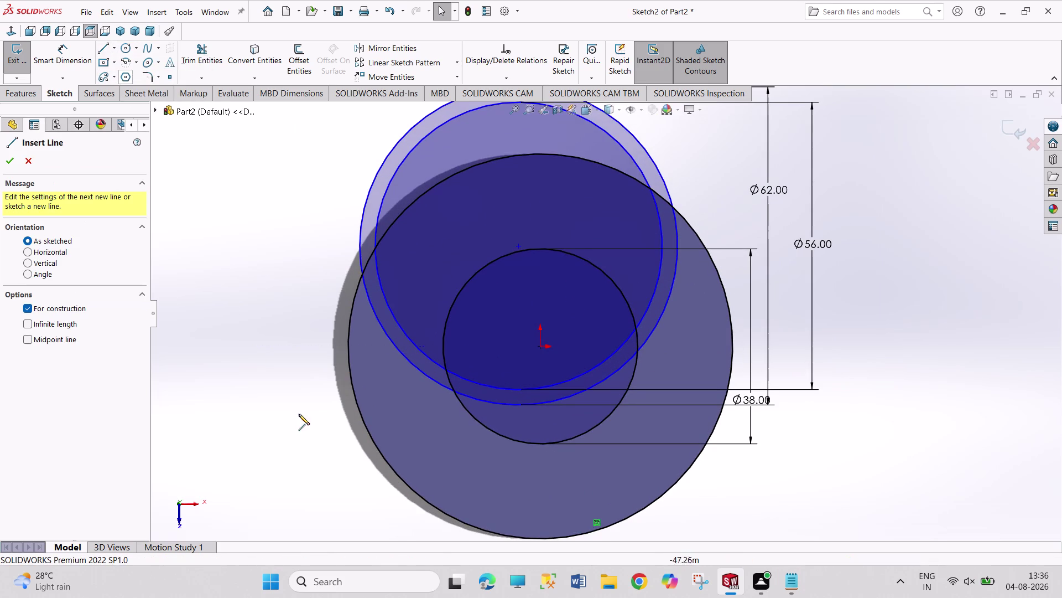
click(296, 346)
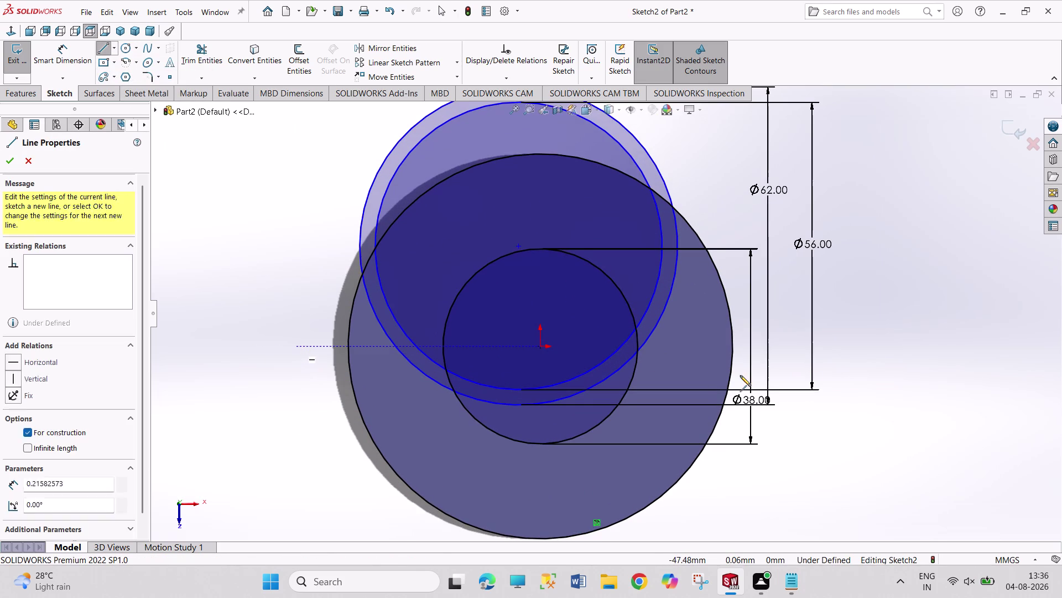
click(882, 344)
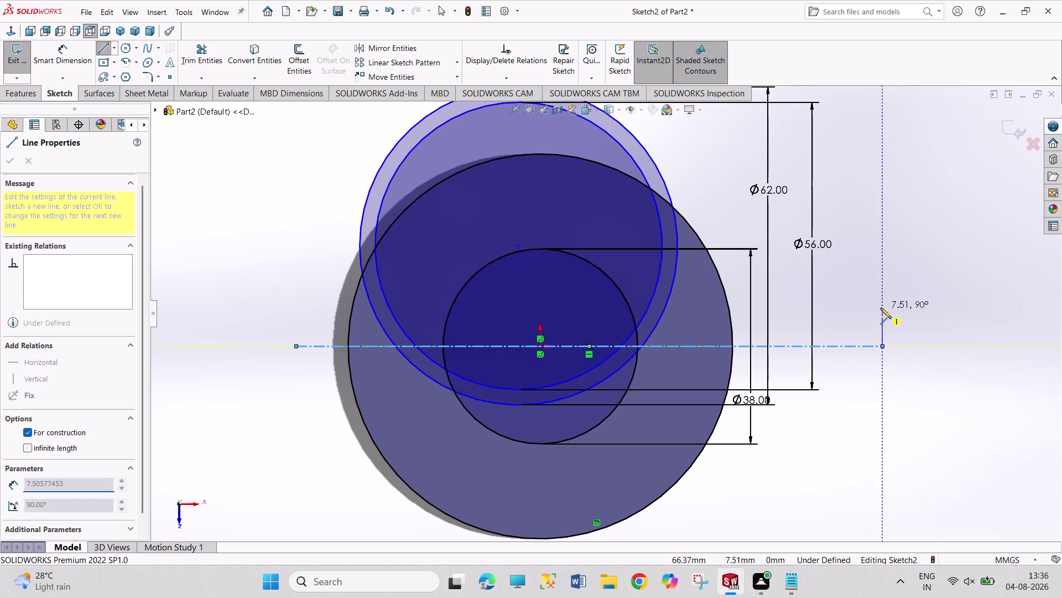
right_click(881, 307)
click(892, 317)
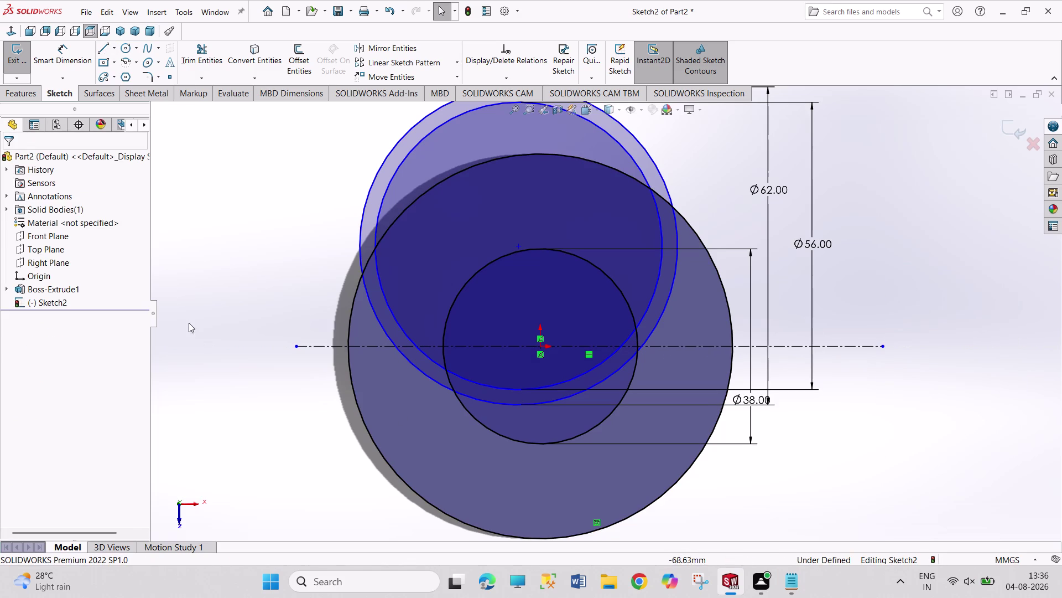
right_drag(189, 322, 218, 222)
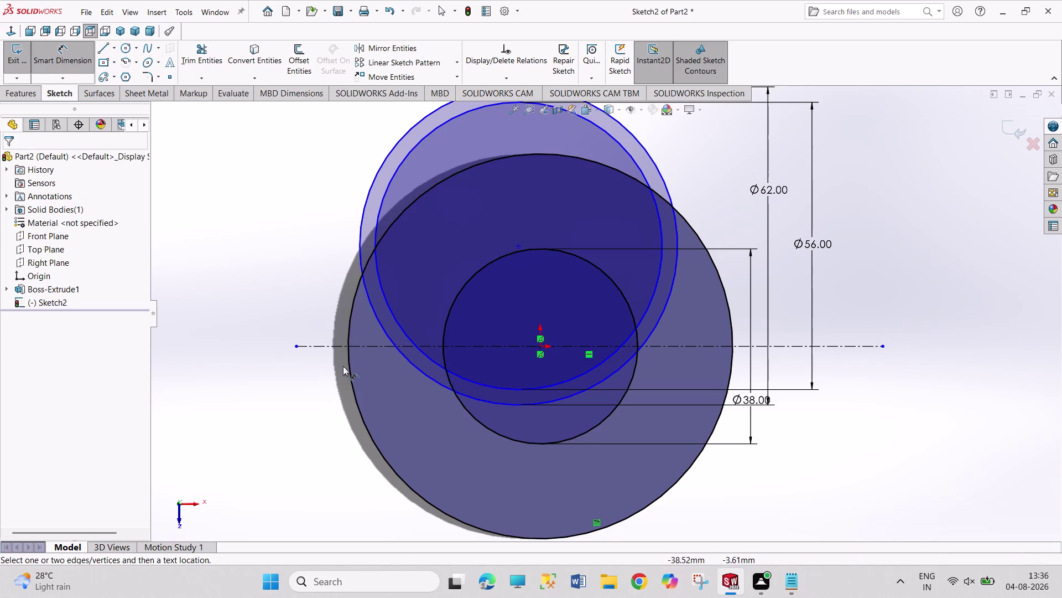
Drag the circles' centre toward the disc edge and make it Coincident with that edge.
right_click(252, 389)
click(278, 425)
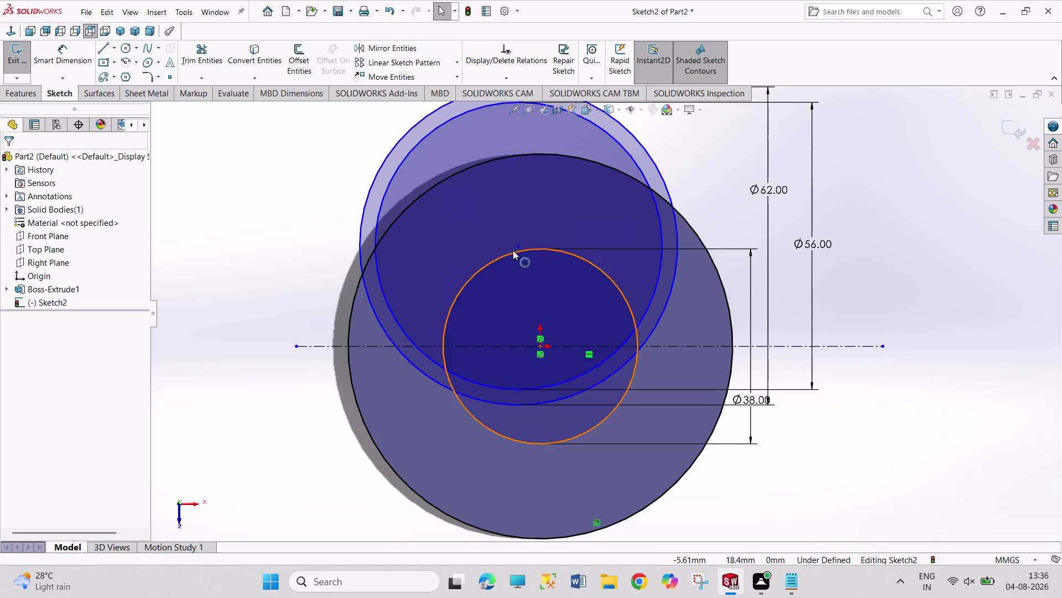
drag(517, 246, 479, 205)
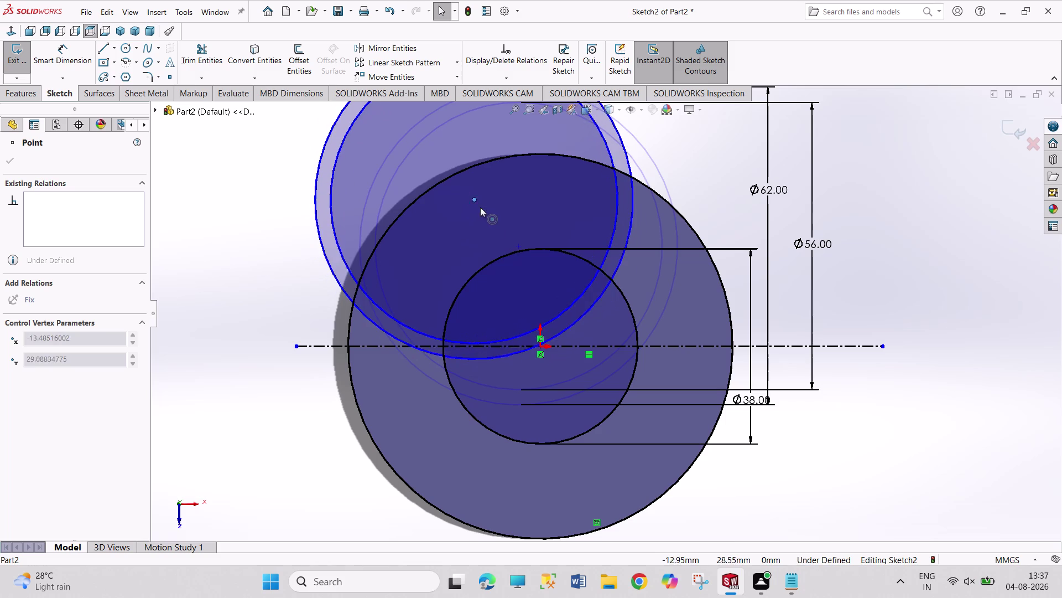
drag(479, 205, 508, 242)
click(259, 287)
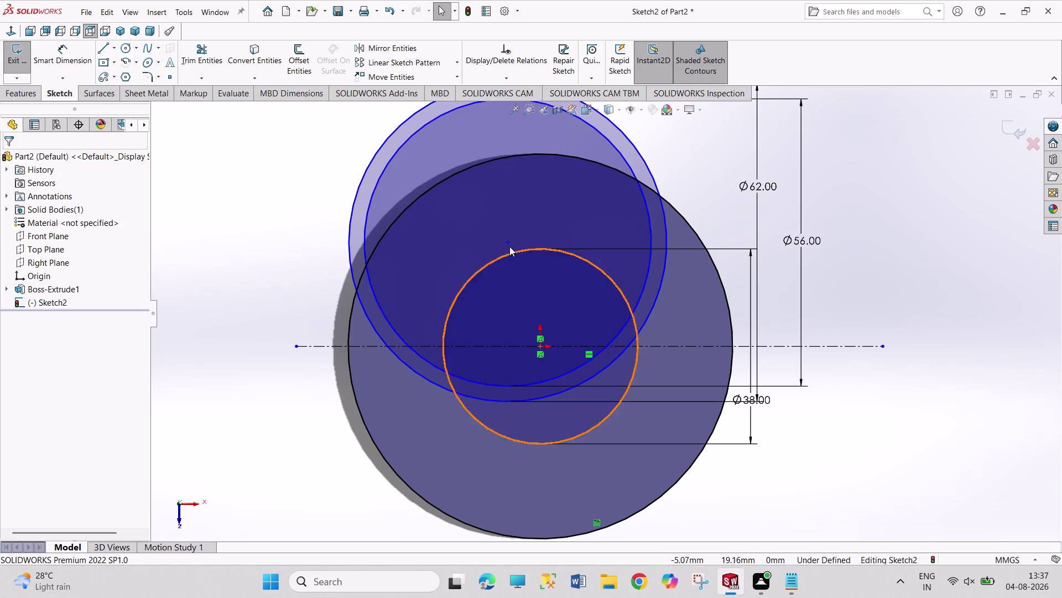
drag(508, 244, 468, 215)
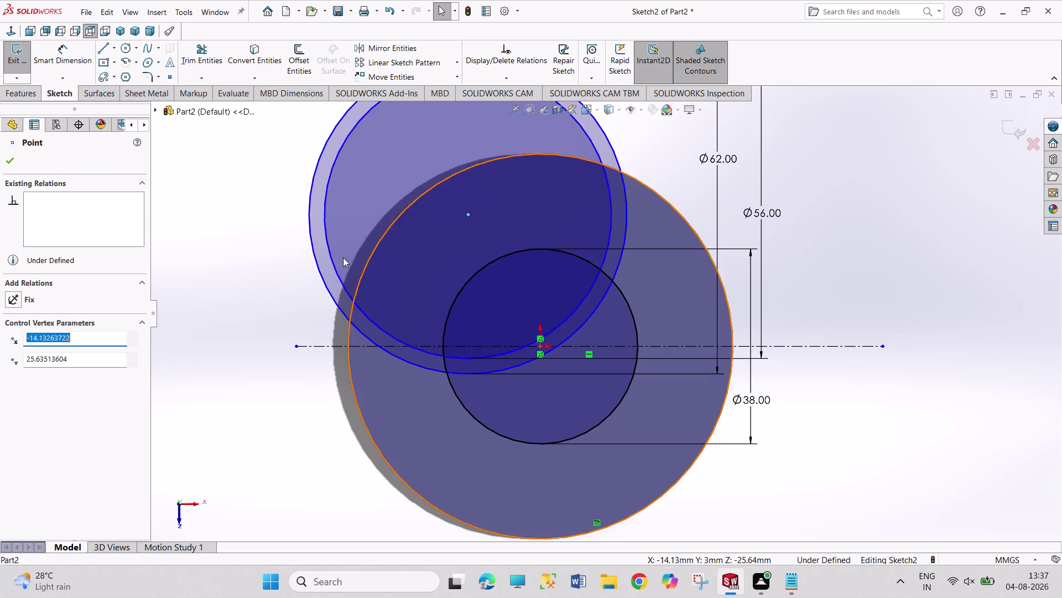
click(284, 275)
click(469, 214)
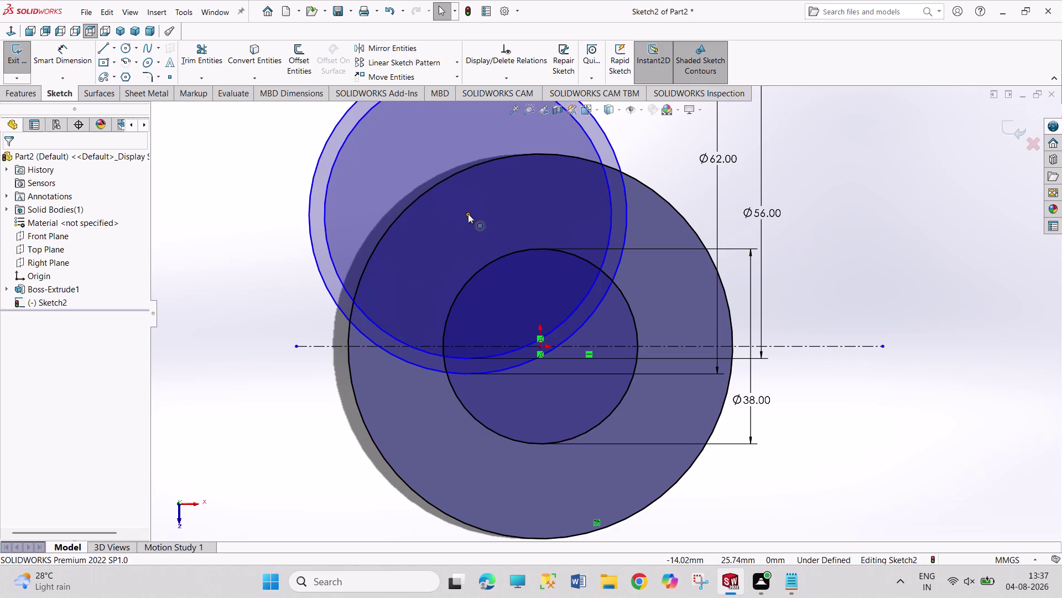
click(413, 205)
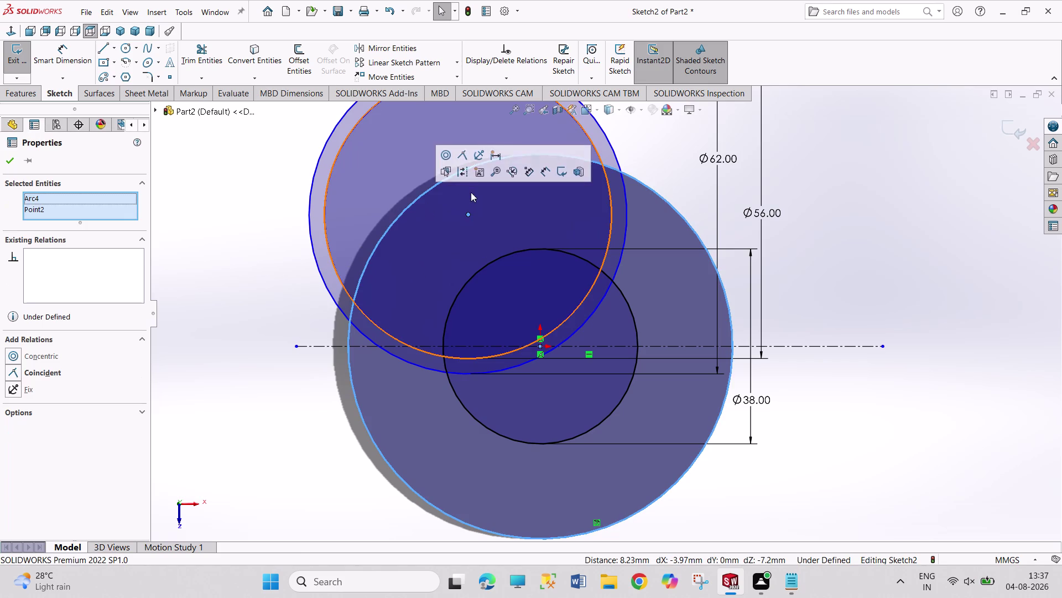
click(459, 158)
click(323, 437)
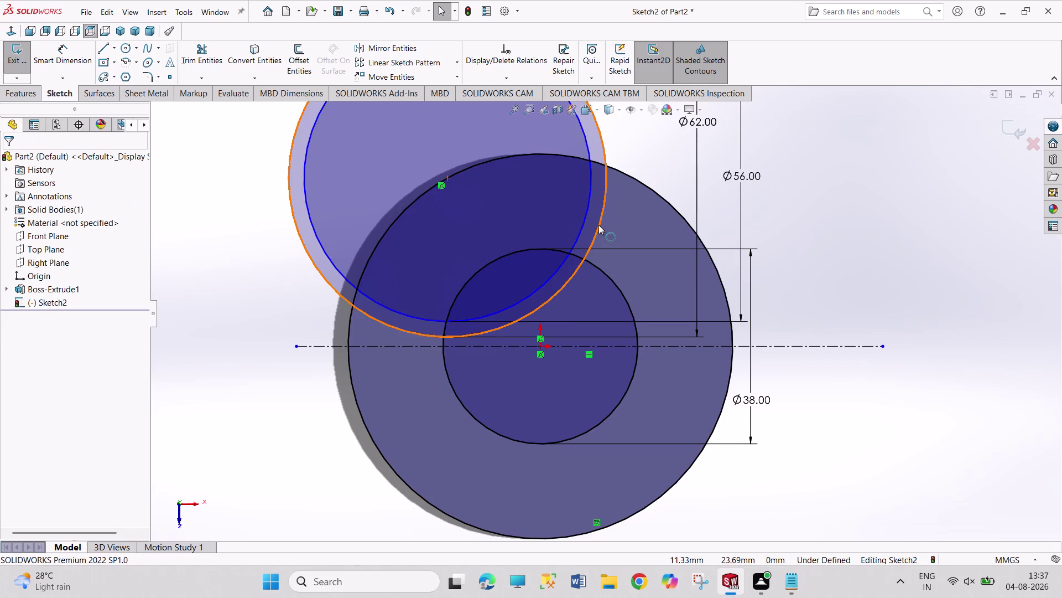
Delete the Coincident relation and place the centre above-left of the origin.
drag(599, 225, 594, 283)
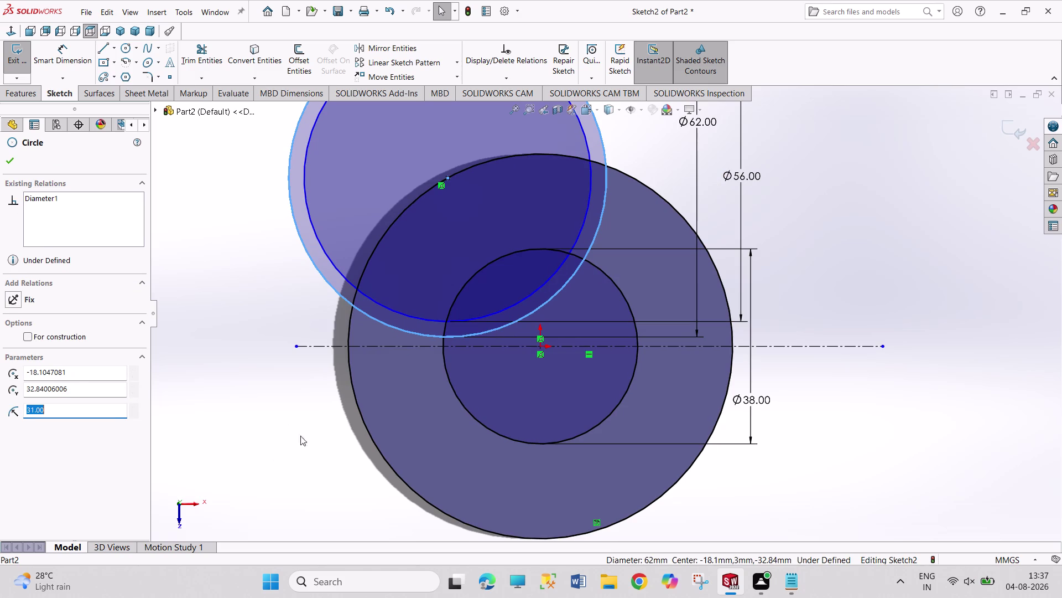
right_click(441, 185)
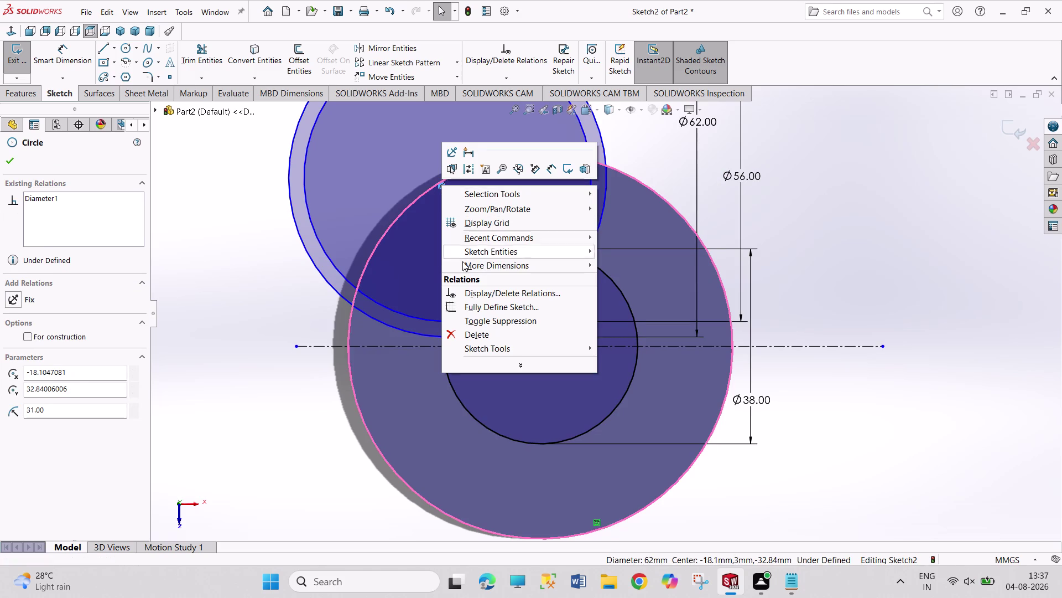
click(480, 333)
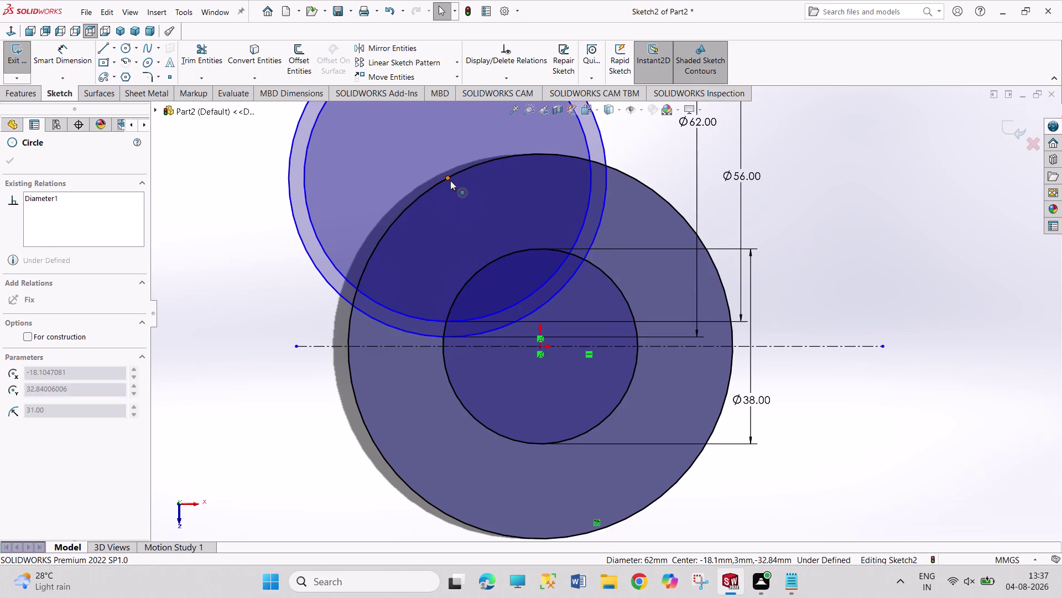
drag(448, 176, 475, 237)
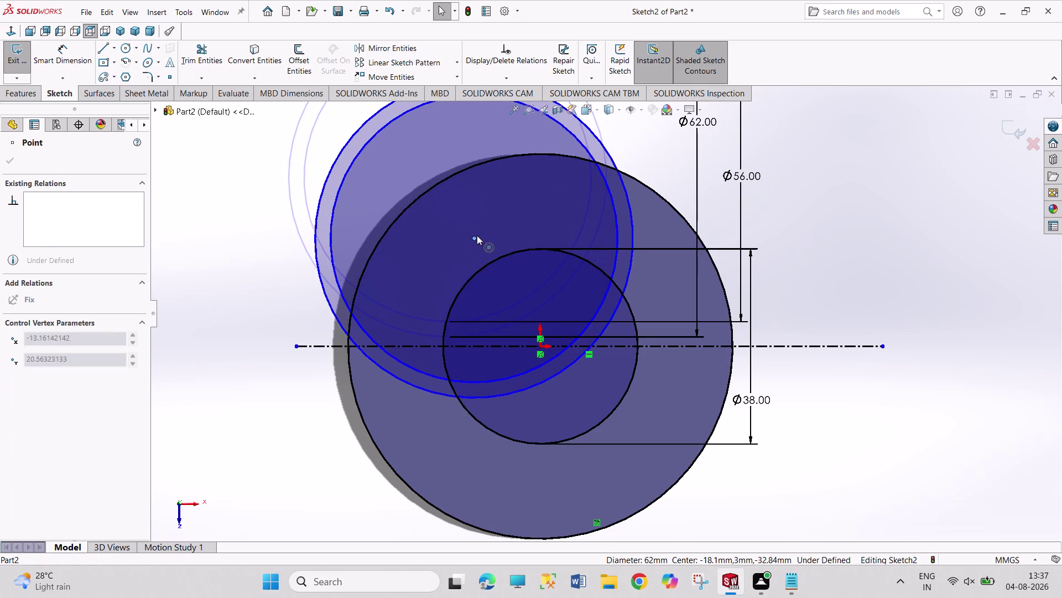
drag(476, 237, 477, 206)
click(342, 443)
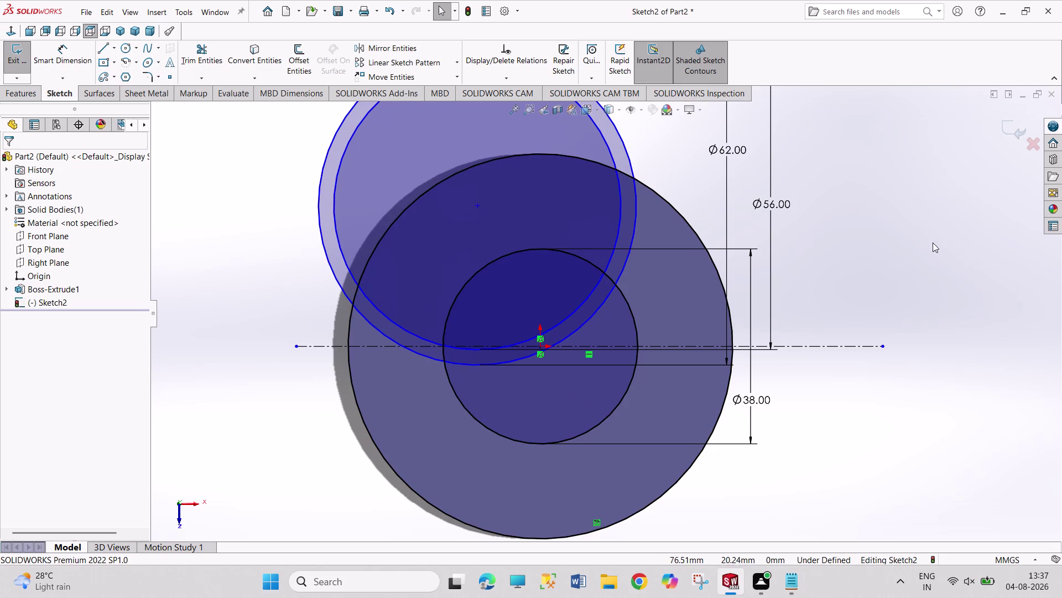
drag(878, 225, 900, 299)
drag(895, 218, 947, 329)
drag(932, 227, 999, 325)
drag(970, 208, 1027, 312)
drag(988, 212, 1026, 306)
drag(988, 235, 997, 276)
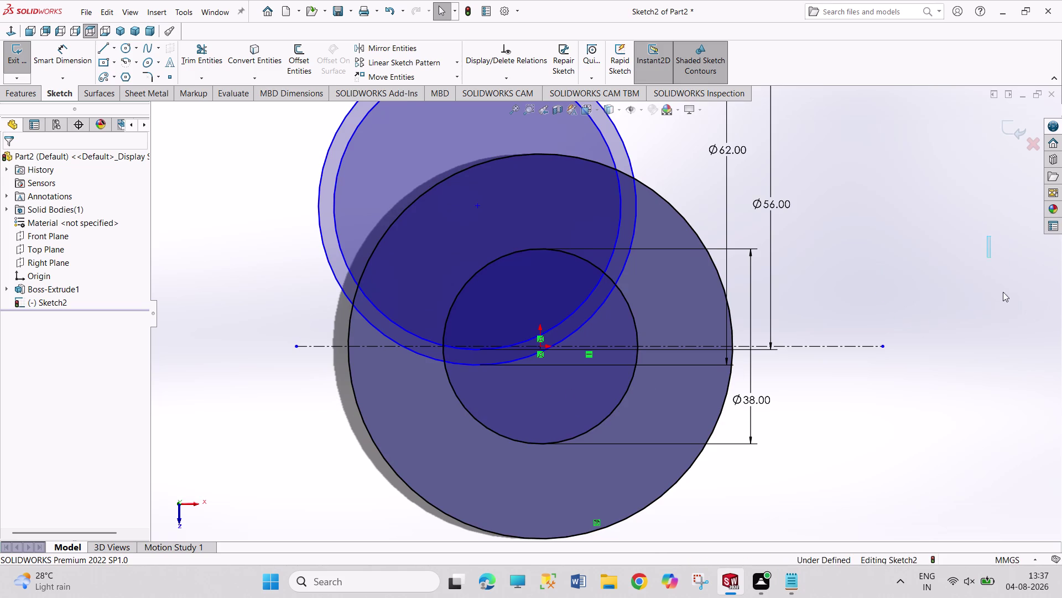
drag(997, 276, 1028, 303)
right_drag(294, 452, 284, 315)
right_click(278, 330)
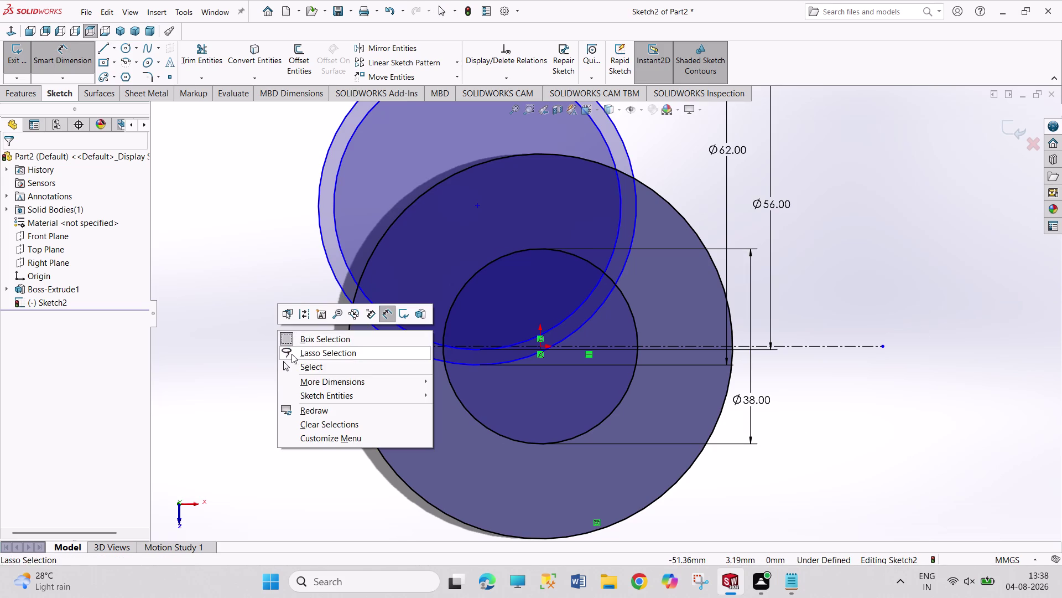
click(293, 362)
click(213, 48)
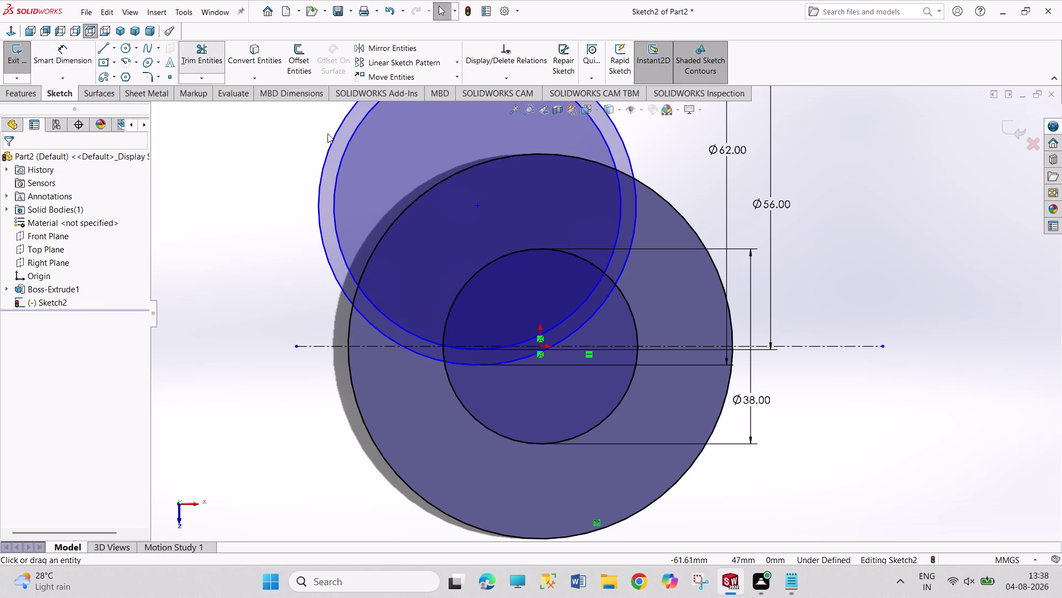
Trim the circle portions outside the disc and the arcs back to the inner circle.
click(352, 133)
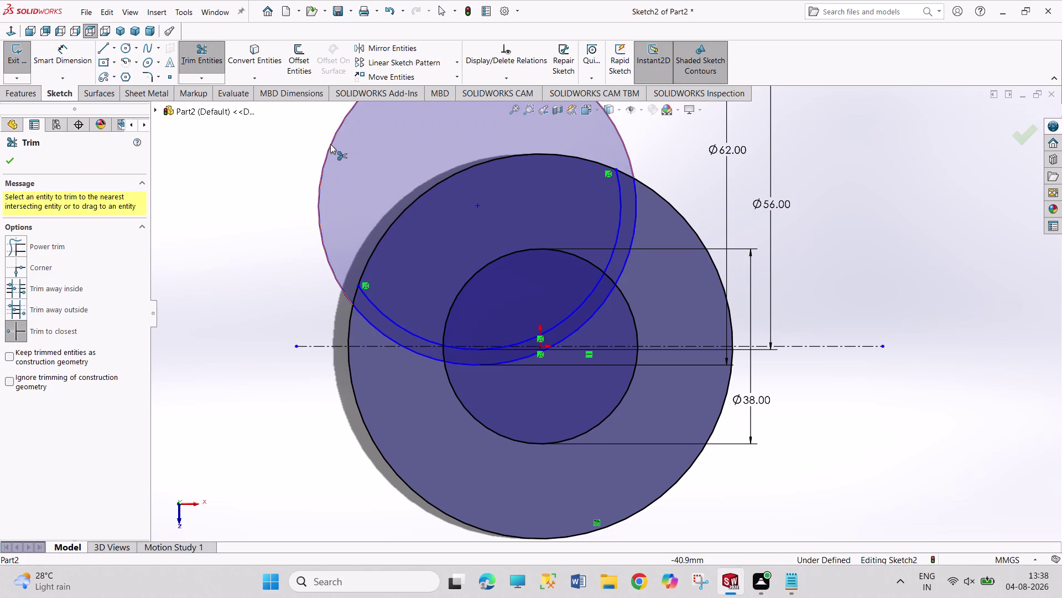
click(329, 143)
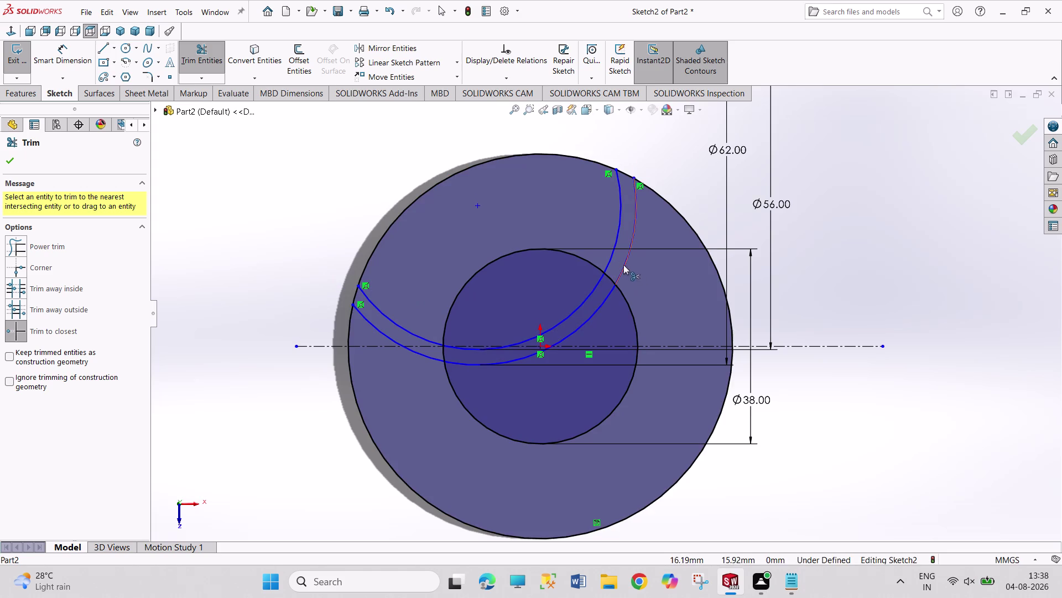
click(627, 265)
click(616, 237)
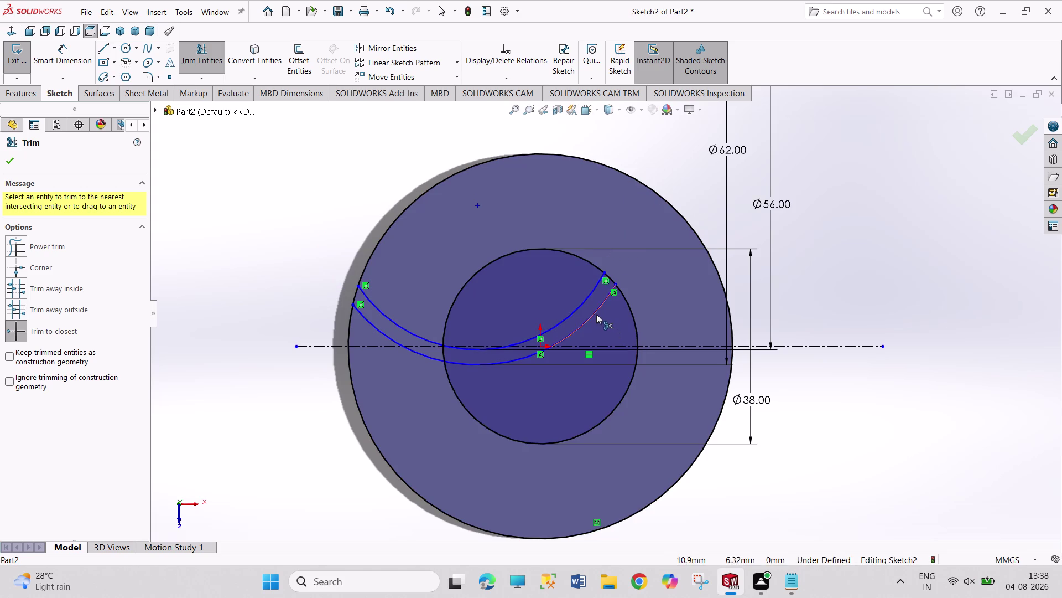
click(597, 314)
click(575, 308)
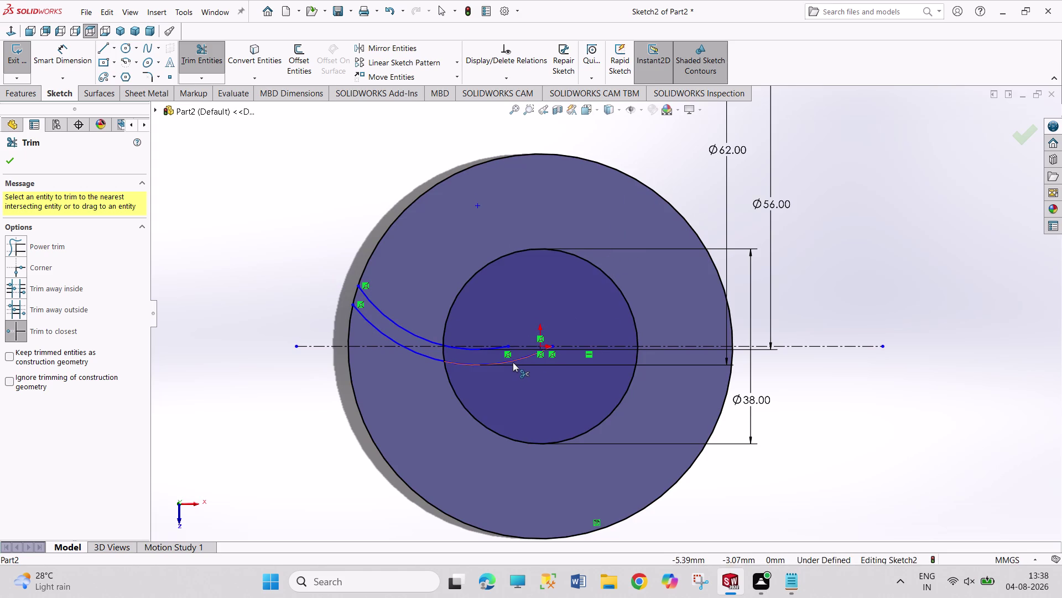
click(519, 358)
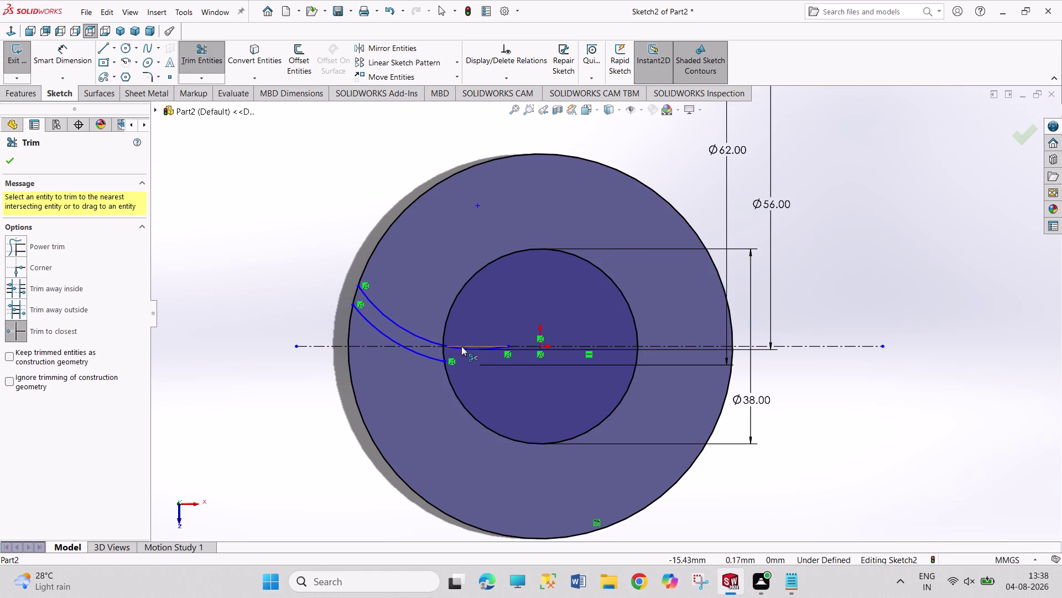
click(462, 347)
right_click(815, 404)
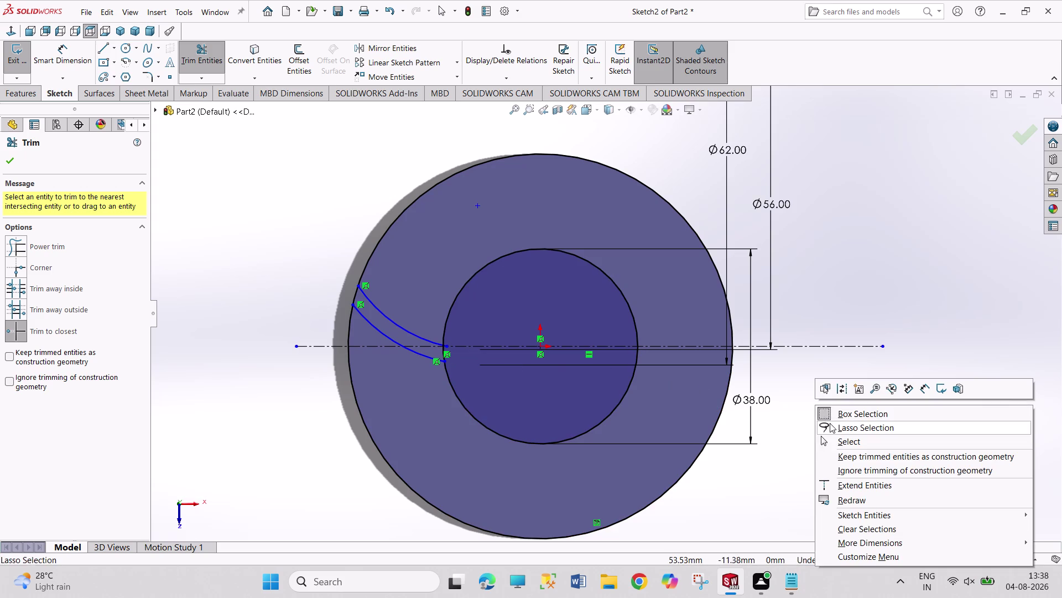
click(836, 442)
Trim away the inner circle above and below the slot.
scroll(down, 3)
scroll(down, 3)
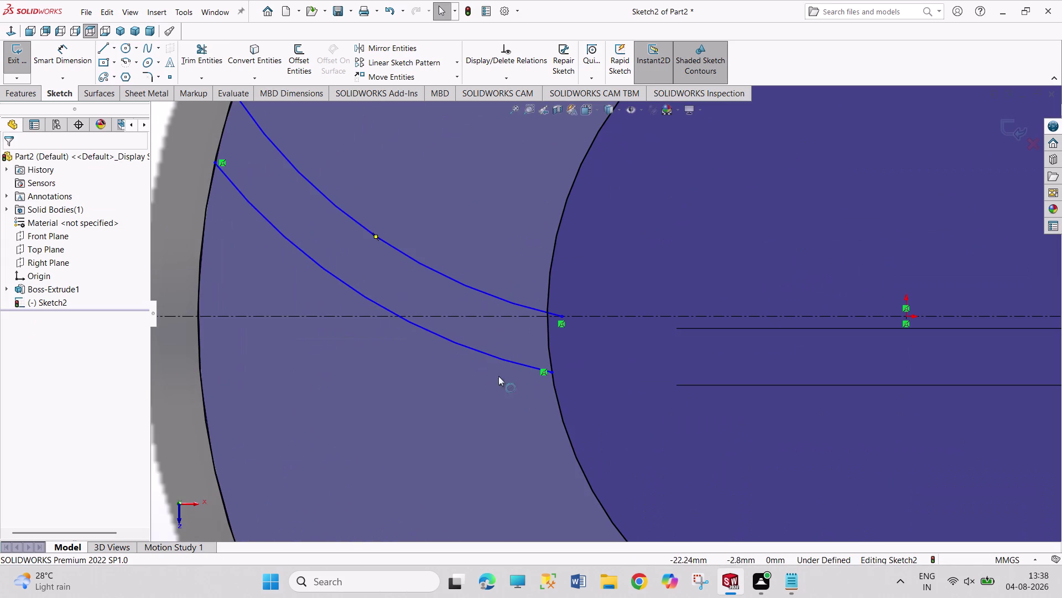
click(199, 56)
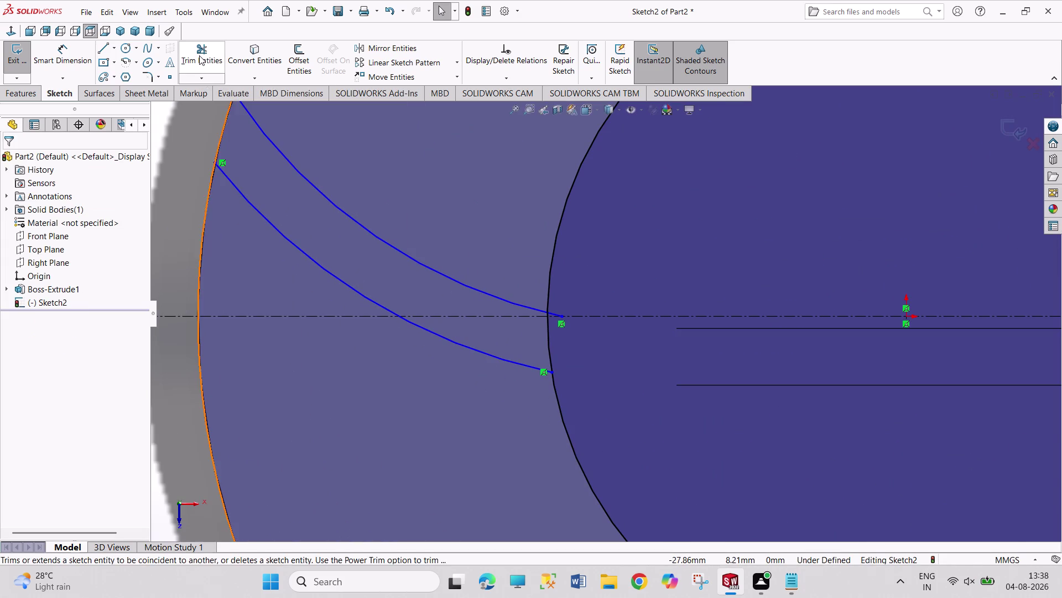
click(554, 312)
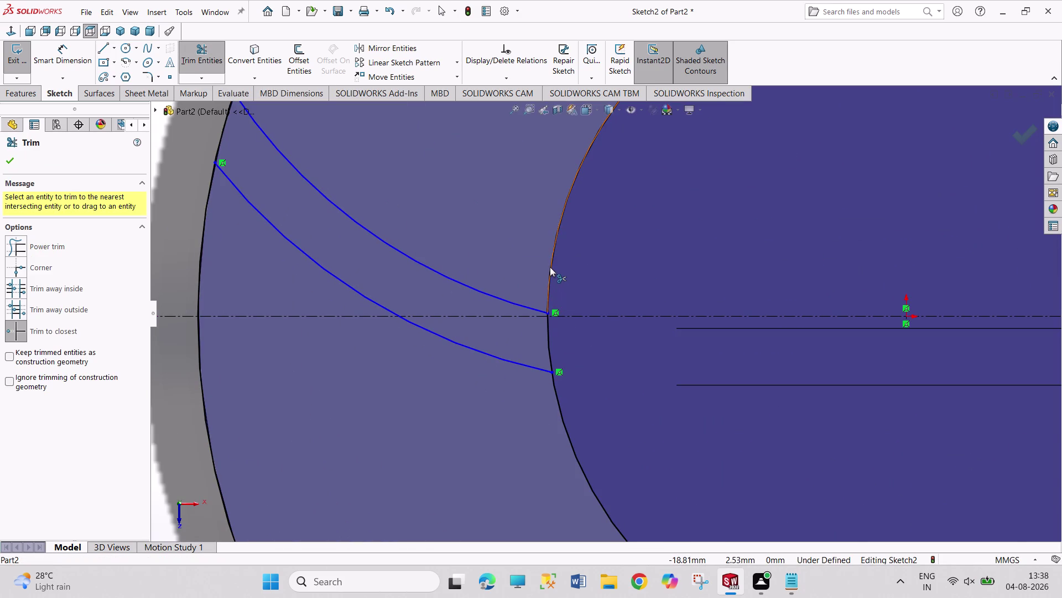
click(550, 267)
click(564, 422)
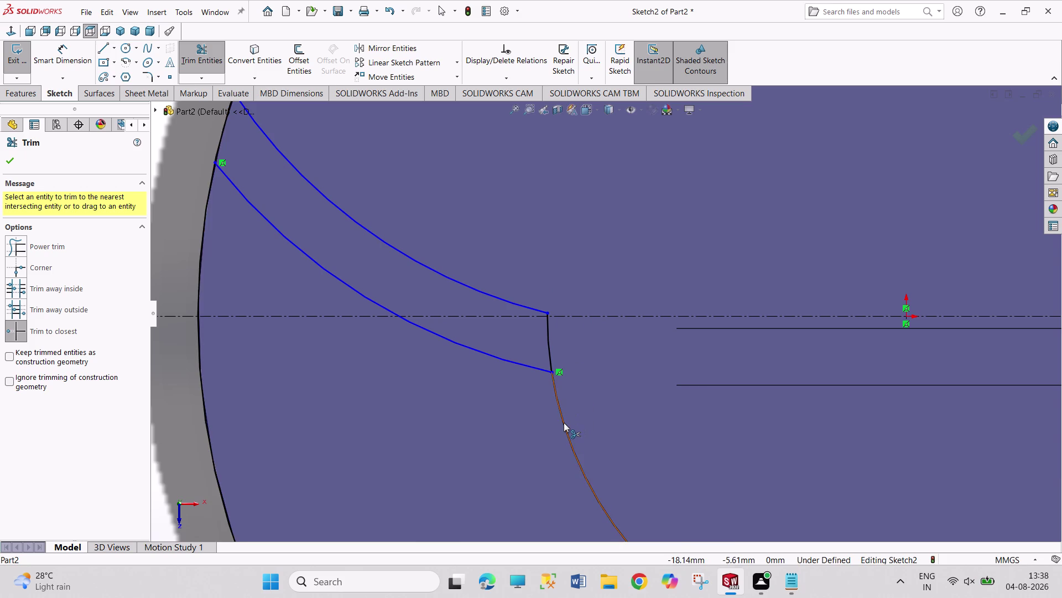
right_click(396, 430)
click(410, 461)
scroll(up, 3)
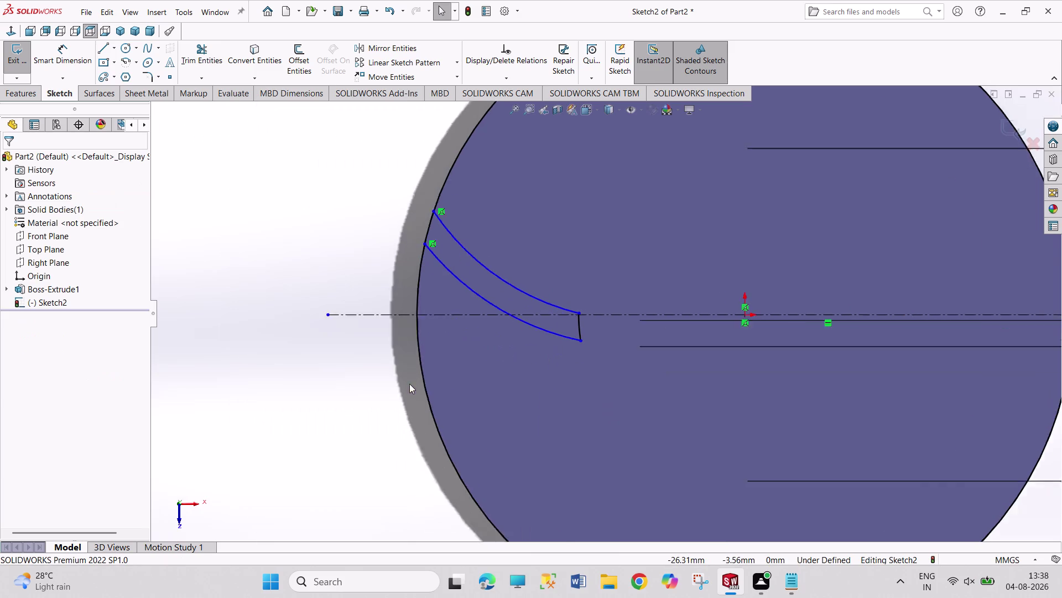
Bring the whole 75 mm disc back into view and close the outer circle's properties.
scroll(up, 3)
right_drag(596, 383, 593, 224)
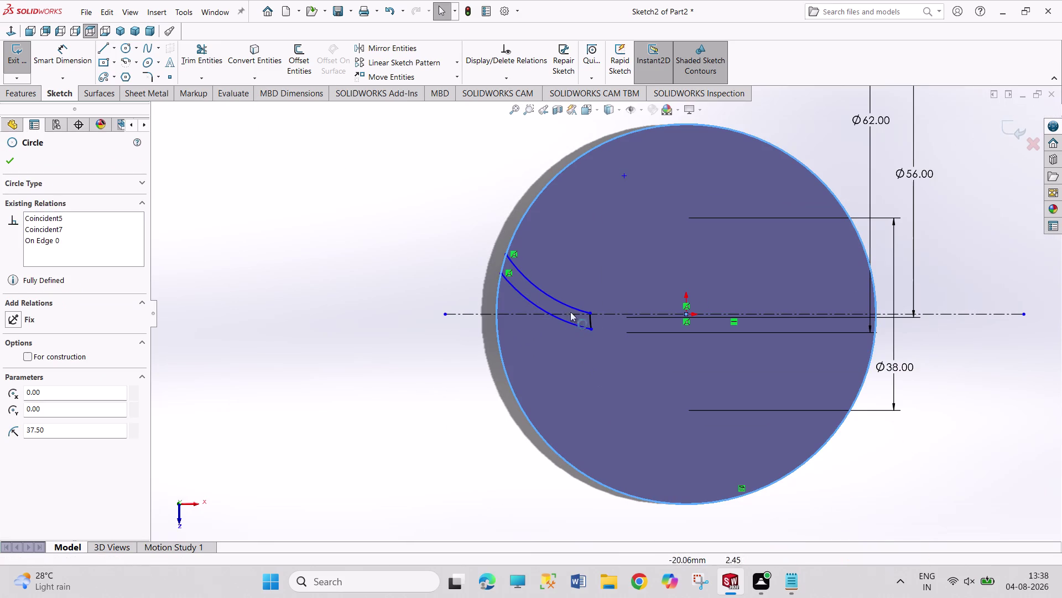
right_drag(579, 348, 573, 194)
right_drag(348, 356, 349, 195)
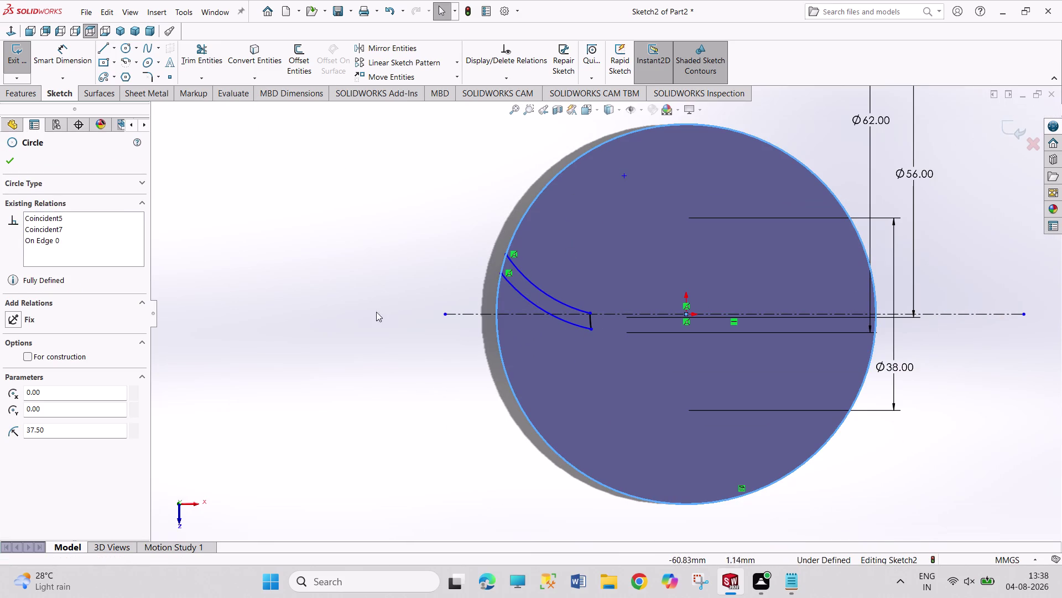
right_drag(375, 318, 373, 242)
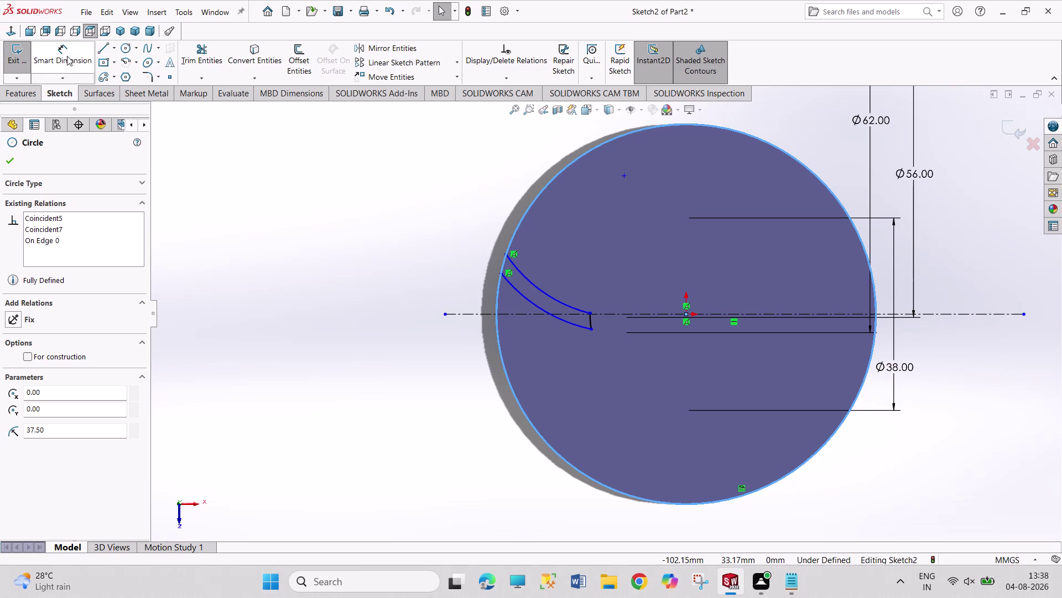
click(67, 56)
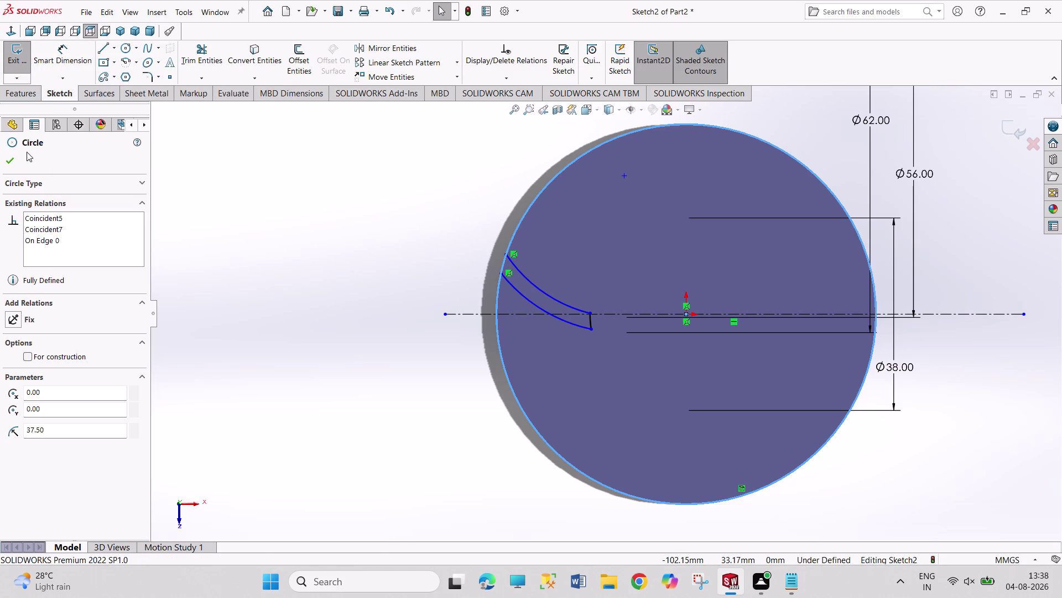
click(12, 156)
Clear the current selection and exit Sketch2, keeping the thin curved sliver and disc outline.
right_drag(249, 355, 250, 234)
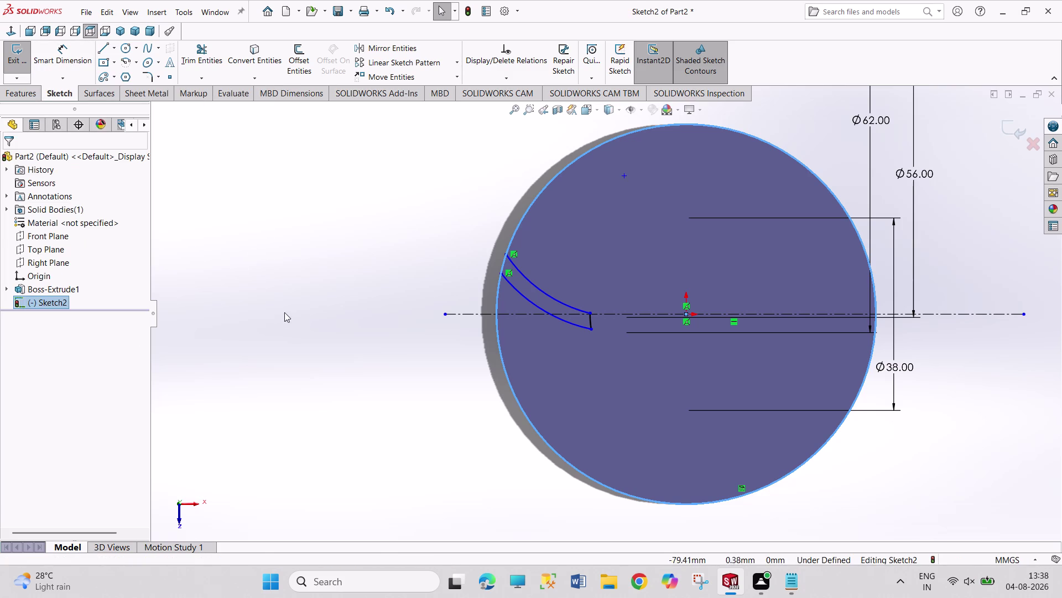
right_drag(284, 312, 305, 180)
right_drag(218, 269, 237, 152)
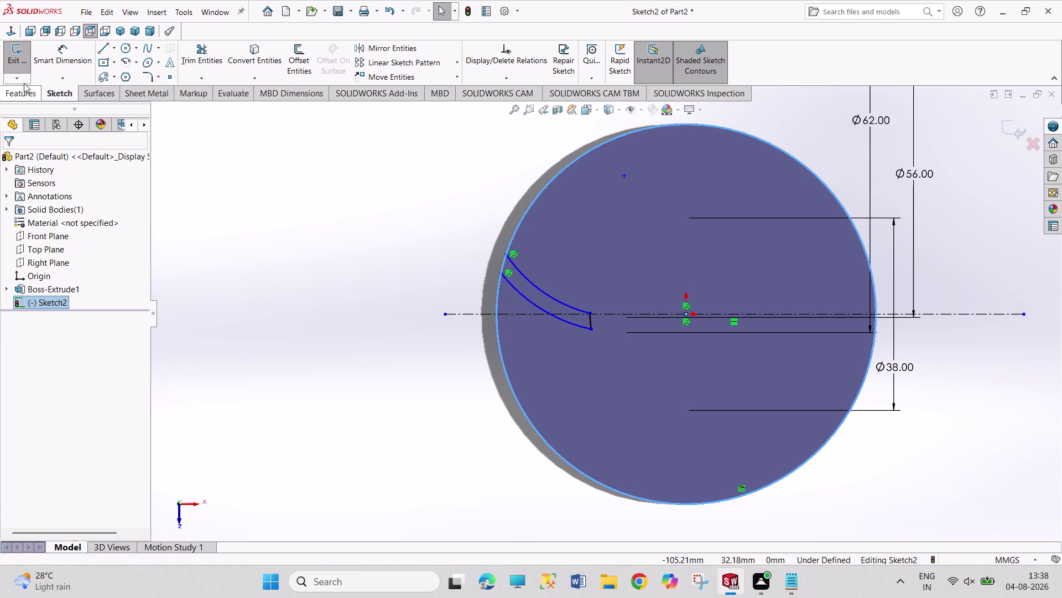
click(68, 60)
click(68, 60)
click(69, 61)
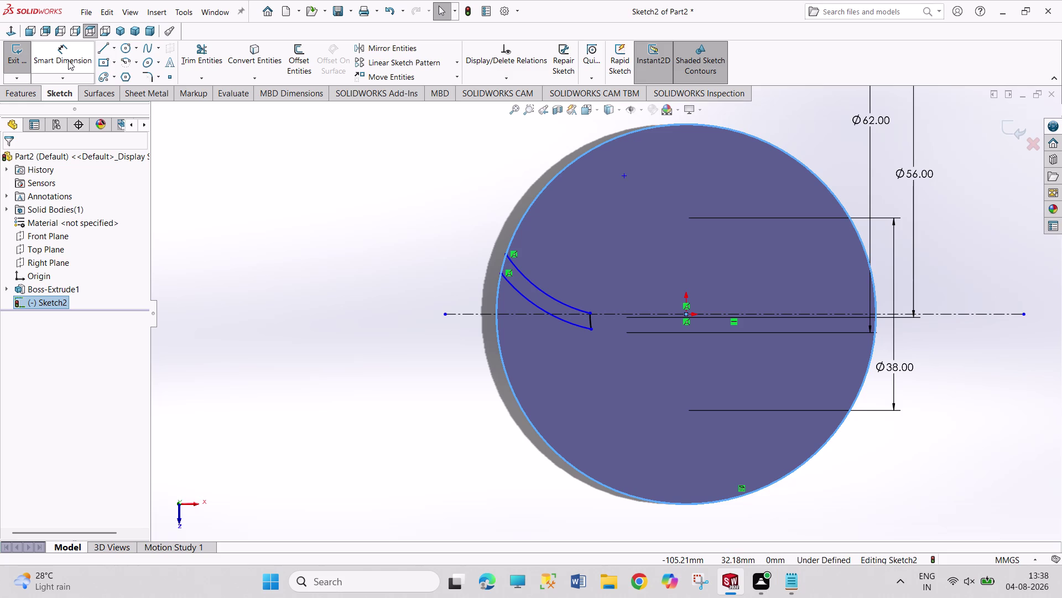
triple_click(203, 225)
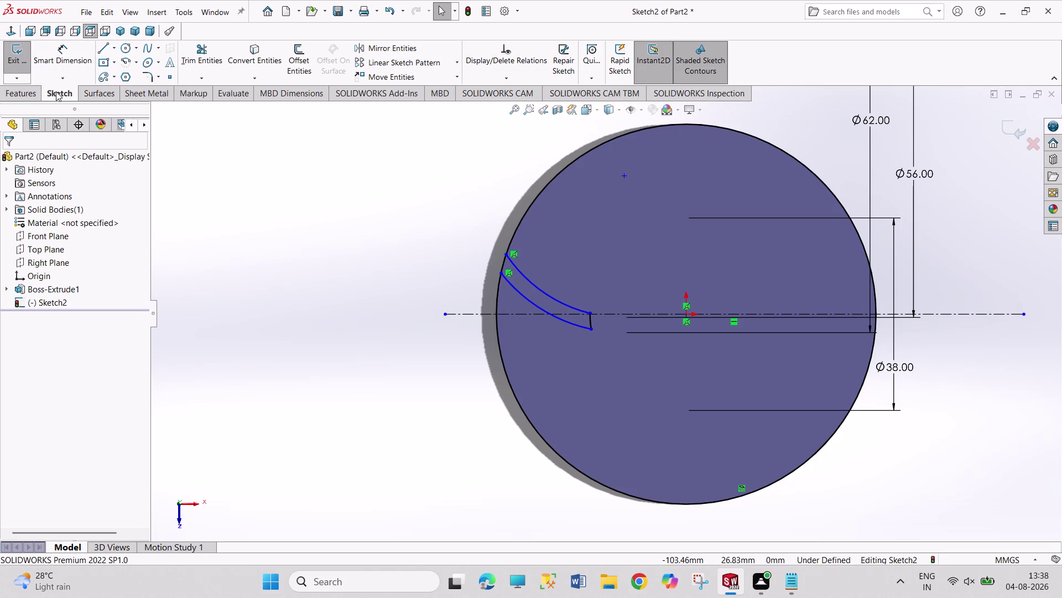
click(65, 67)
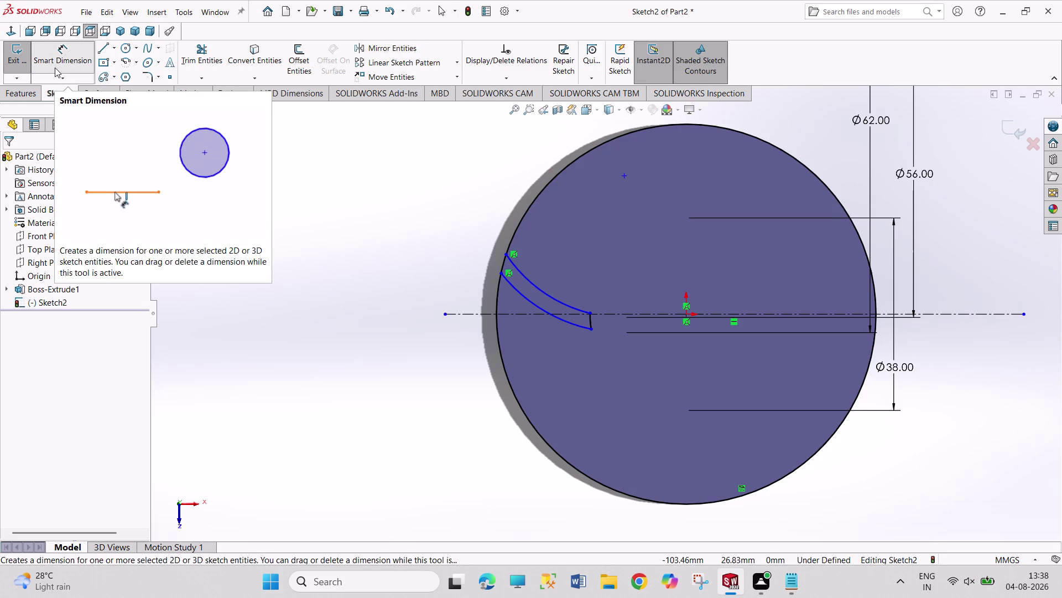
click(24, 66)
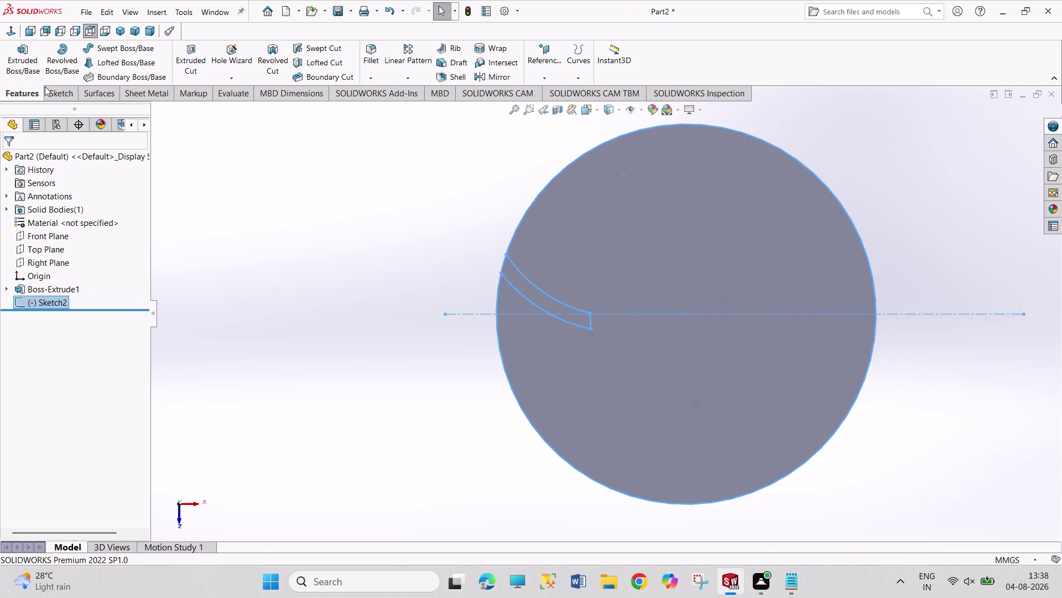